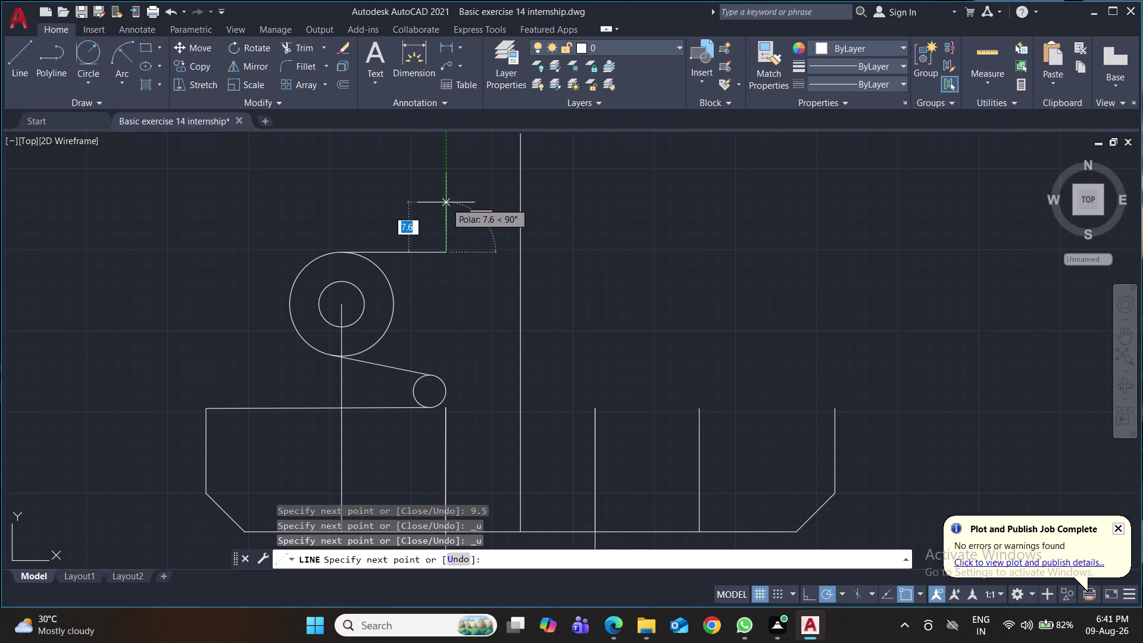
Draw line segments 15 up, 9.8 right and 17.5 down from the upper step.
text(15)
key(Return)
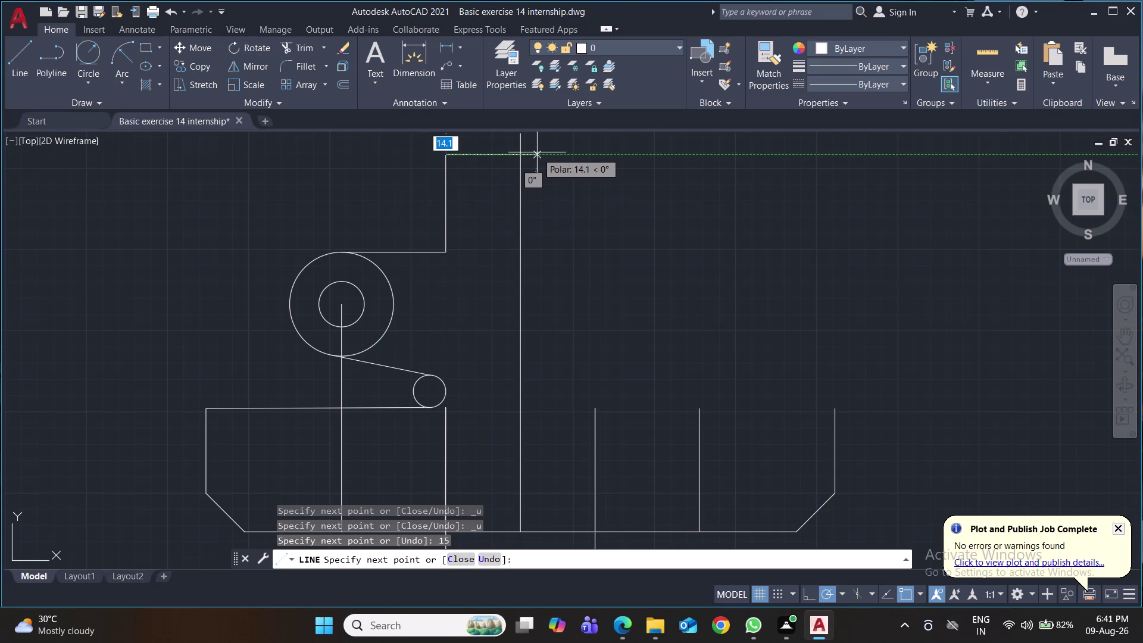
text(9.)
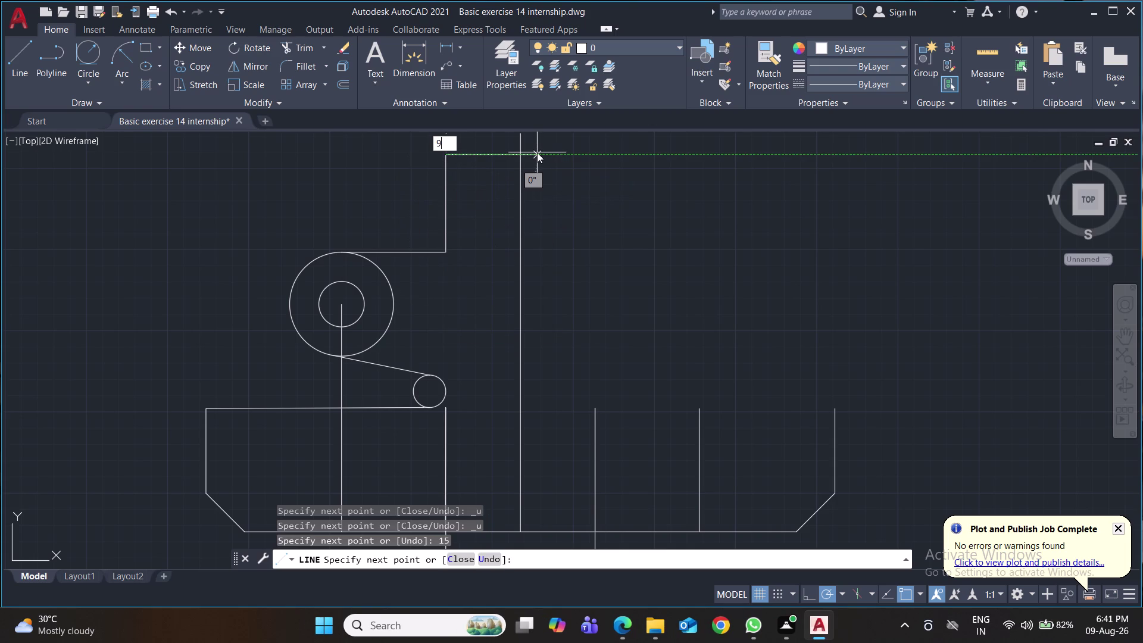
text(8)
key(Return)
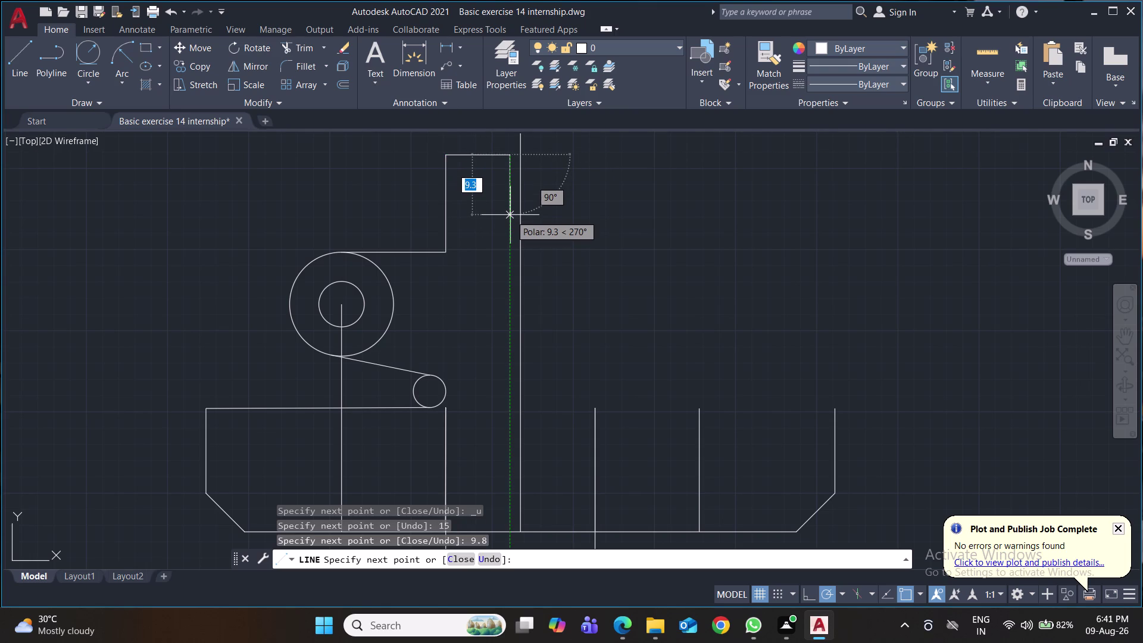
text(17.5)
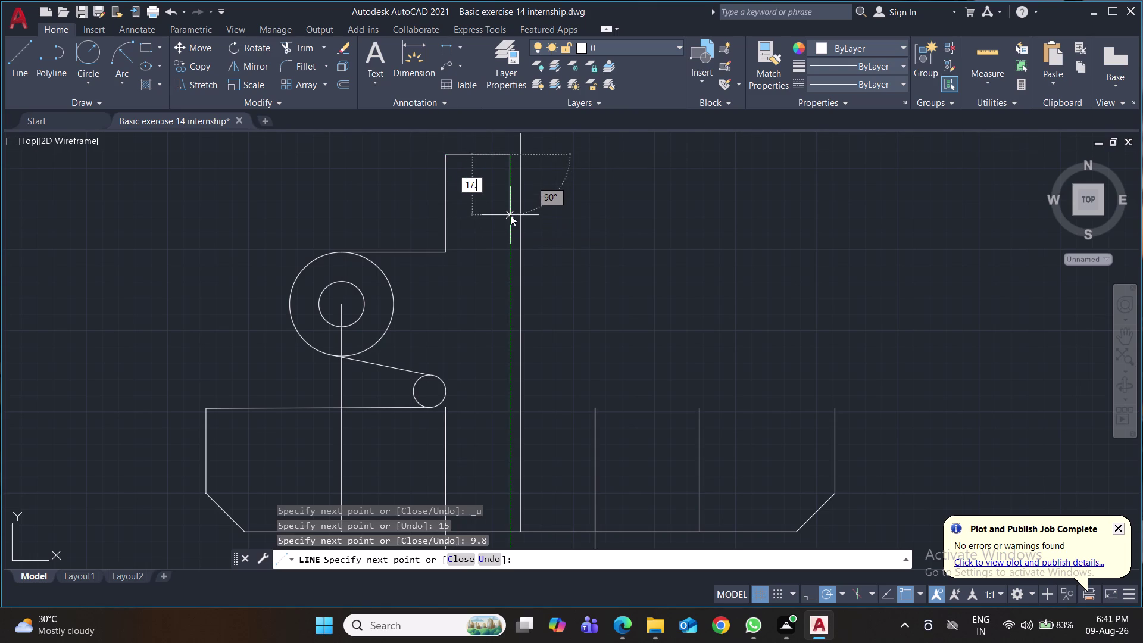
key(Return)
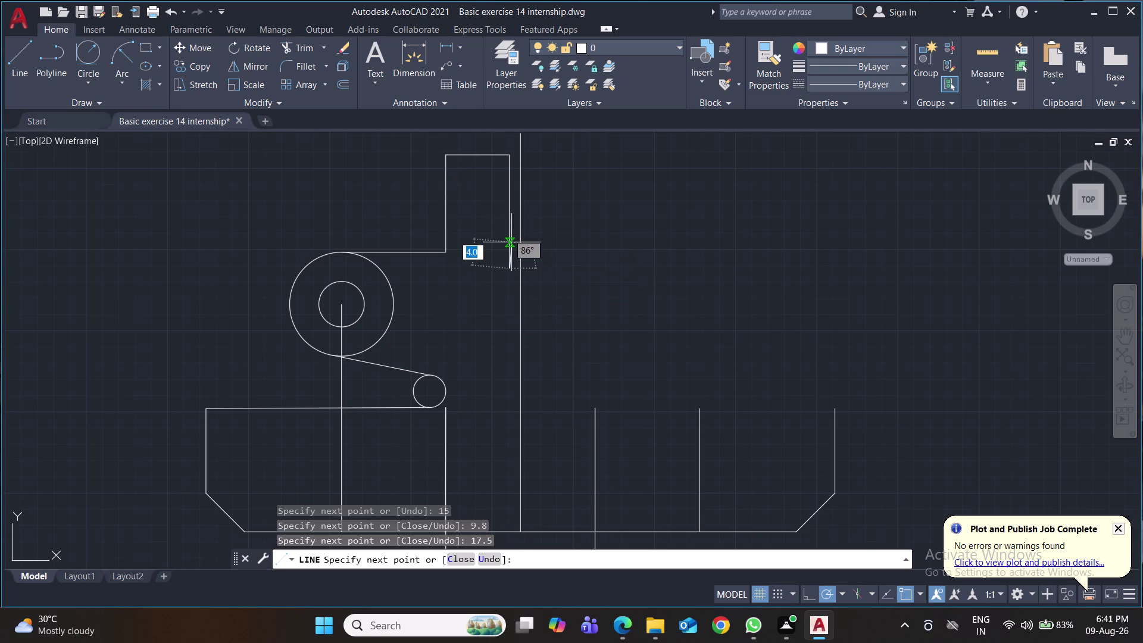
Undo the 9.8 and 17.5 segments, keeping the 15-unit riser, and save.
key(ctrl+z)
key(ctrl+z)
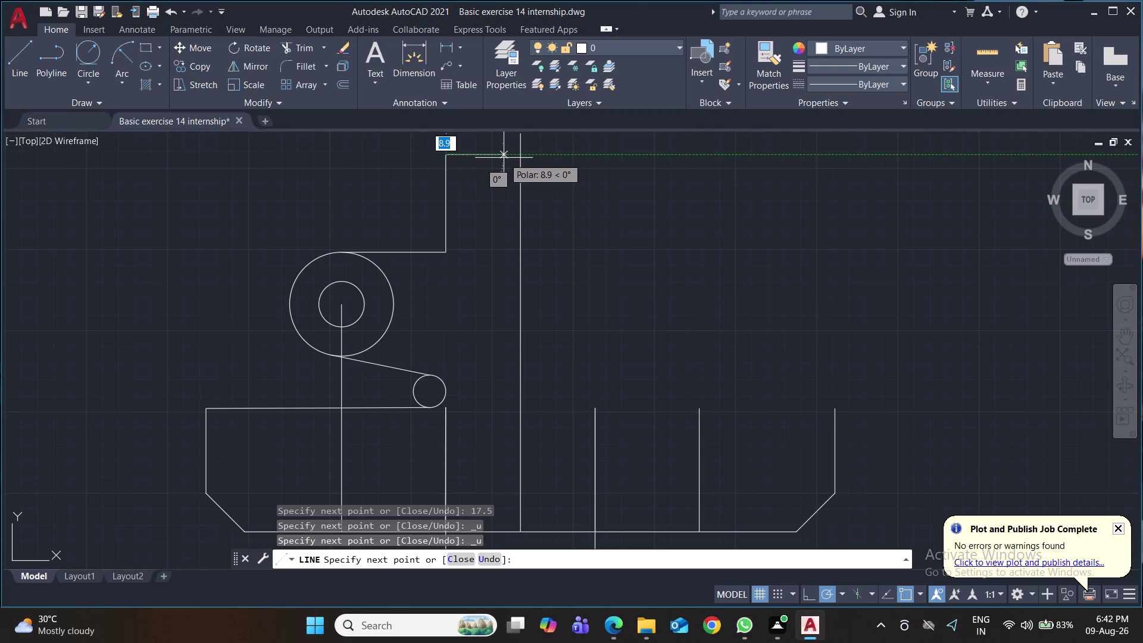
key(ctrl+s)
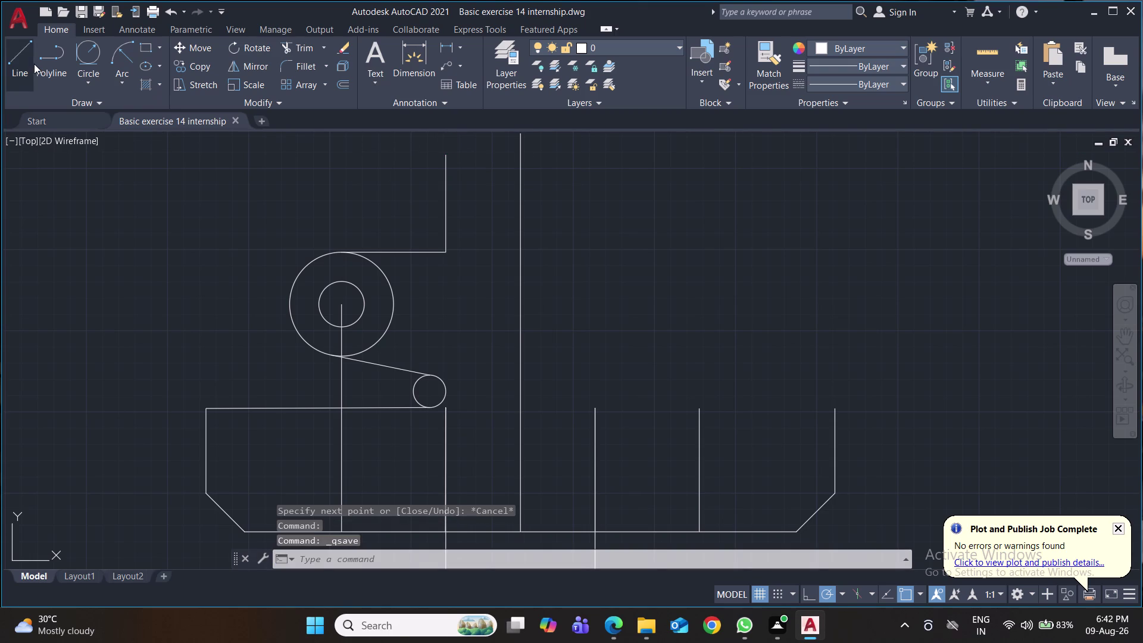
Start a line 18 up from the large circle's centre, then undo it.
click(19, 66)
middle_drag(331, 298, 336, 348)
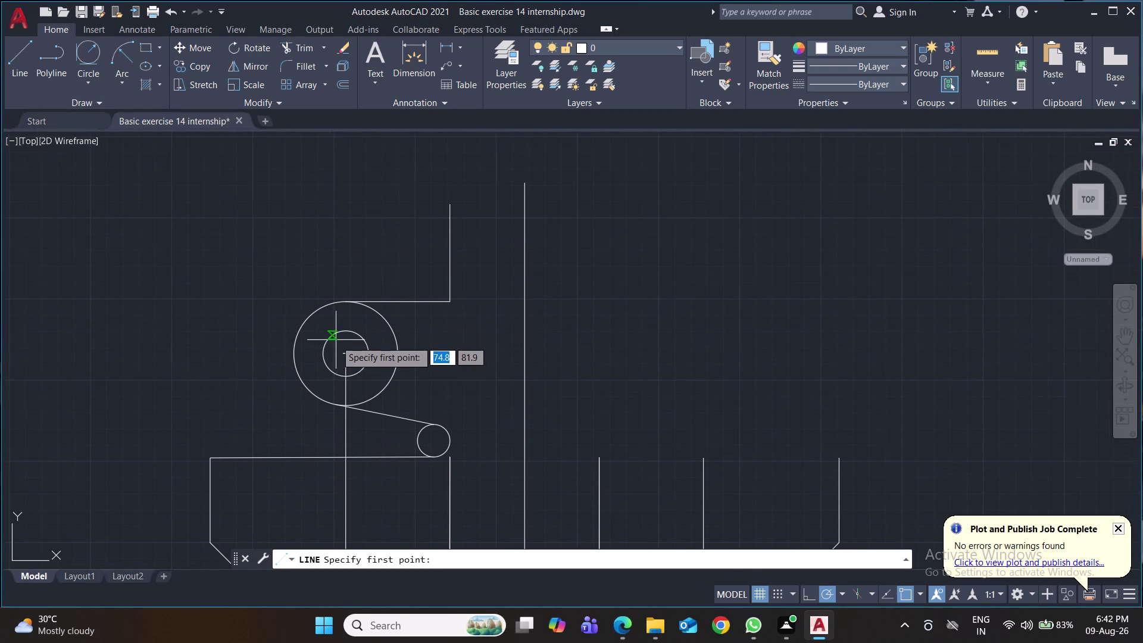
click(347, 353)
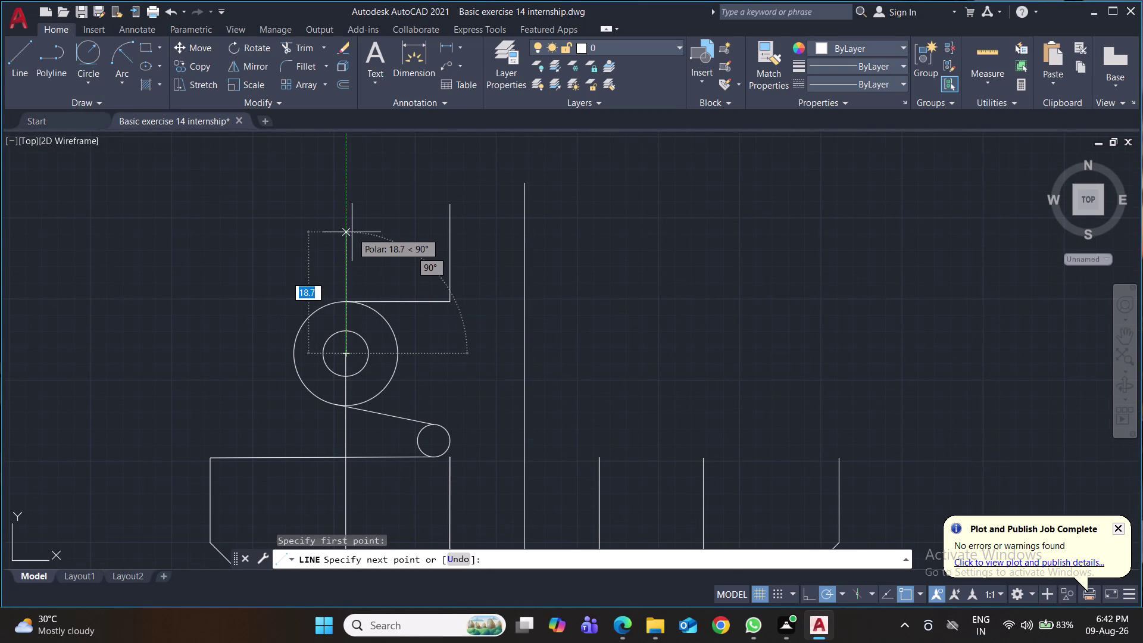
text(18)
key(Return)
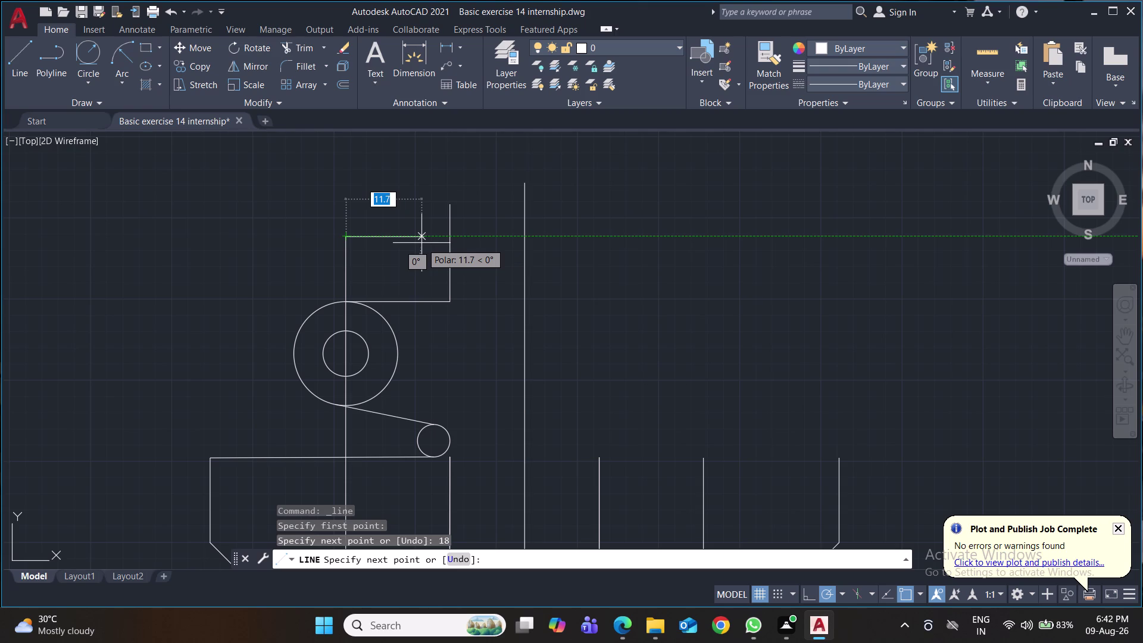
key(ctrl+z)
key(ctrl+z)
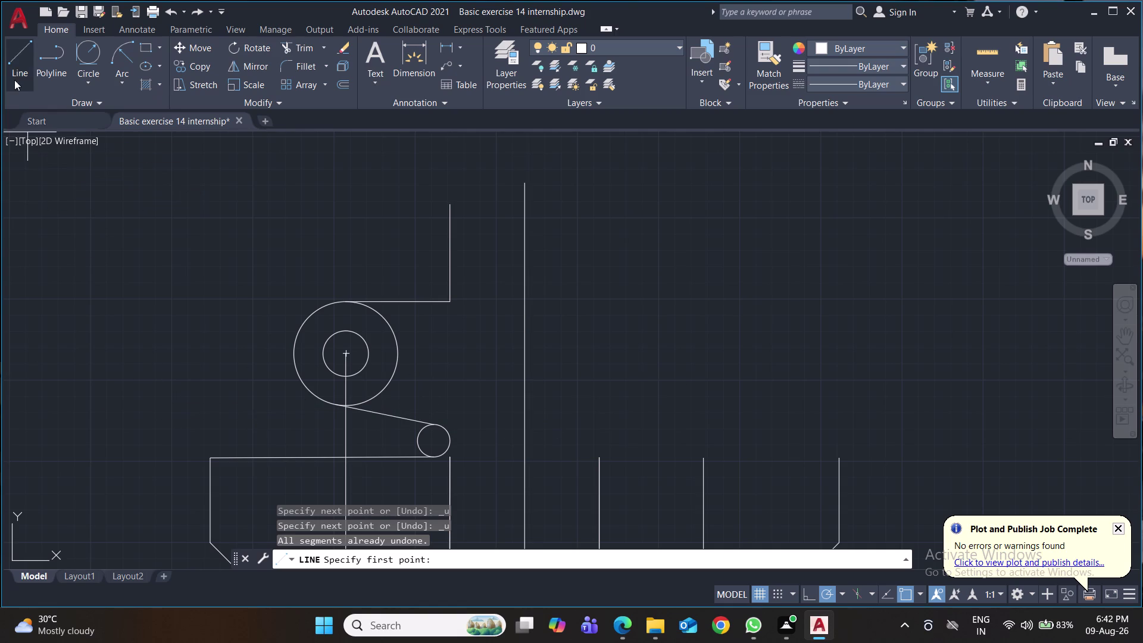
Redraw the line 18 up from the circle centre and across to the vertical centreline.
click(16, 62)
click(349, 350)
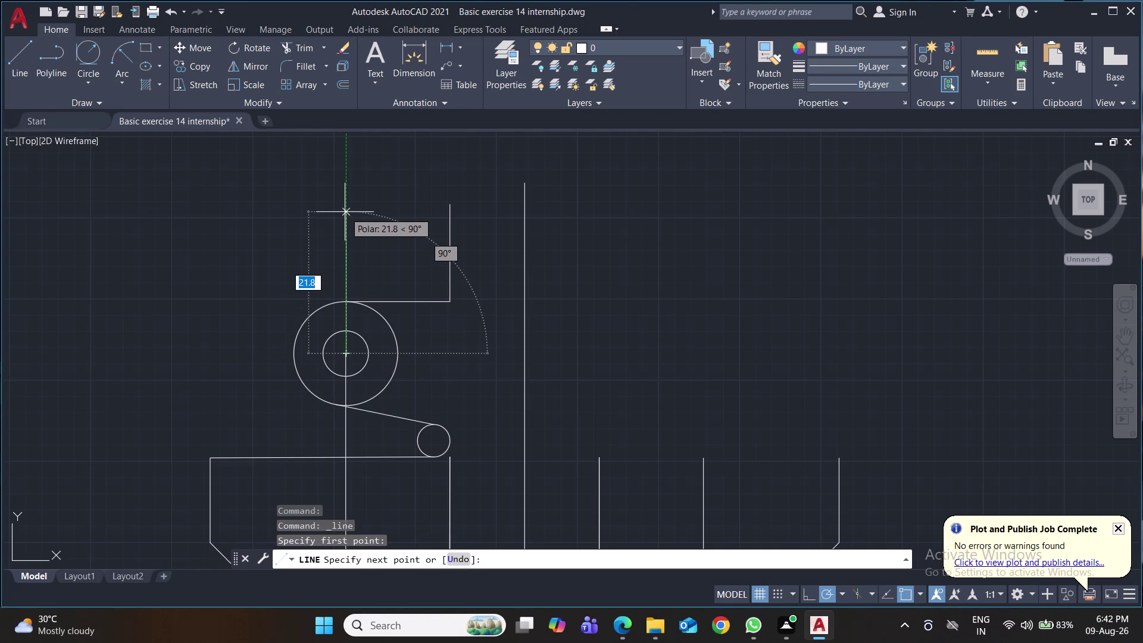
text(18)
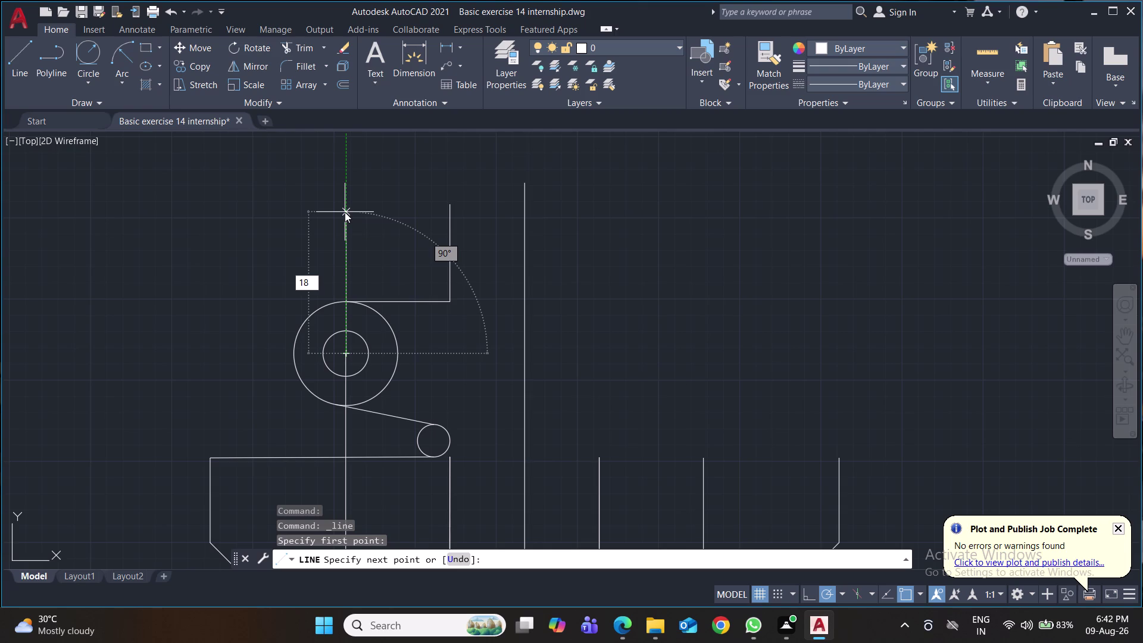
key(Return)
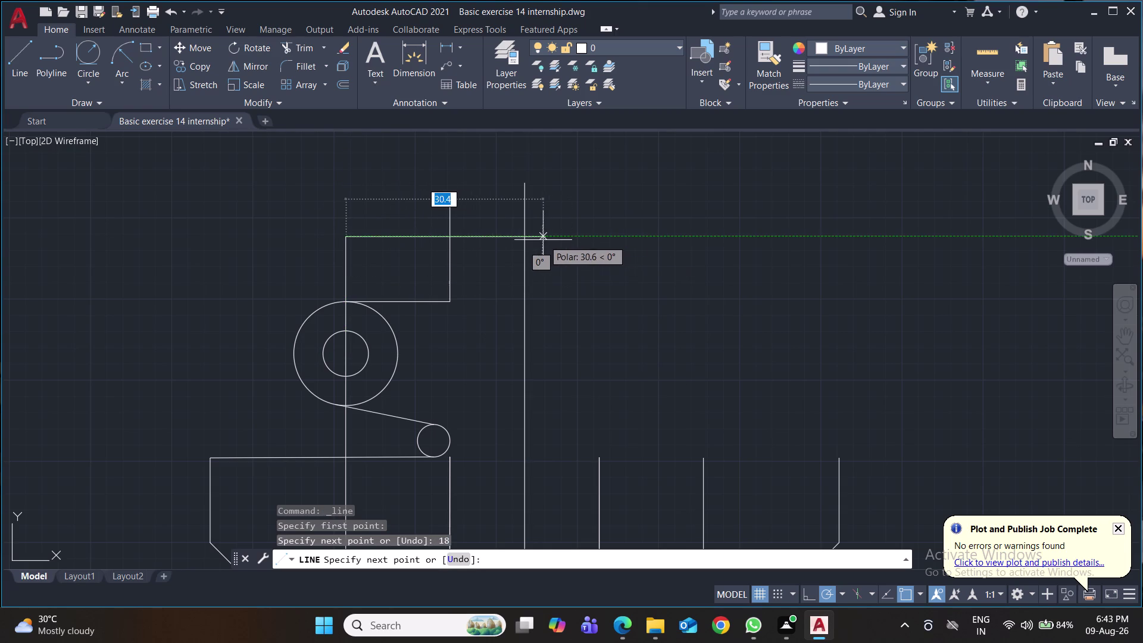
click(524, 238)
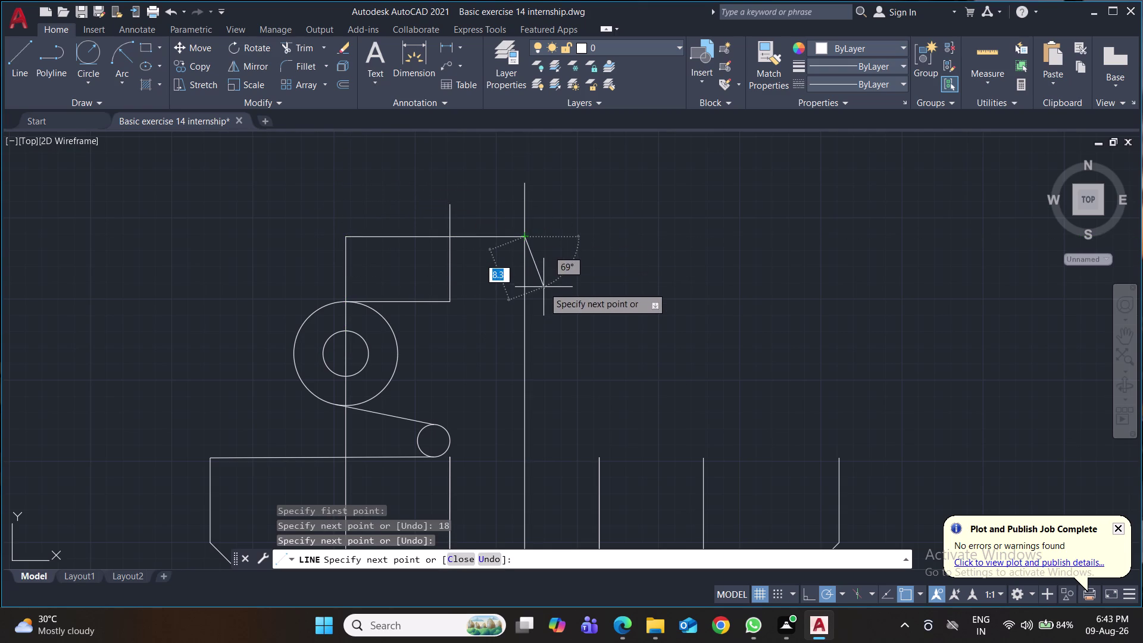
key(Return)
Trim the centreline and vertical line ends above the top edge, plus the inner vertical piece.
text(t)
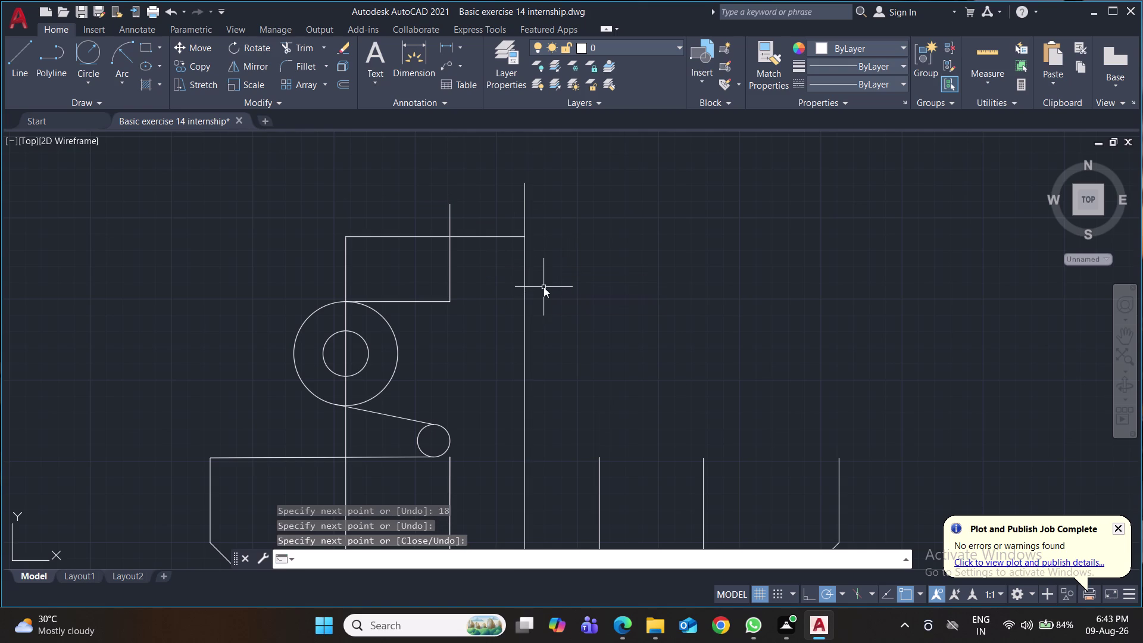
text(r)
key(Return)
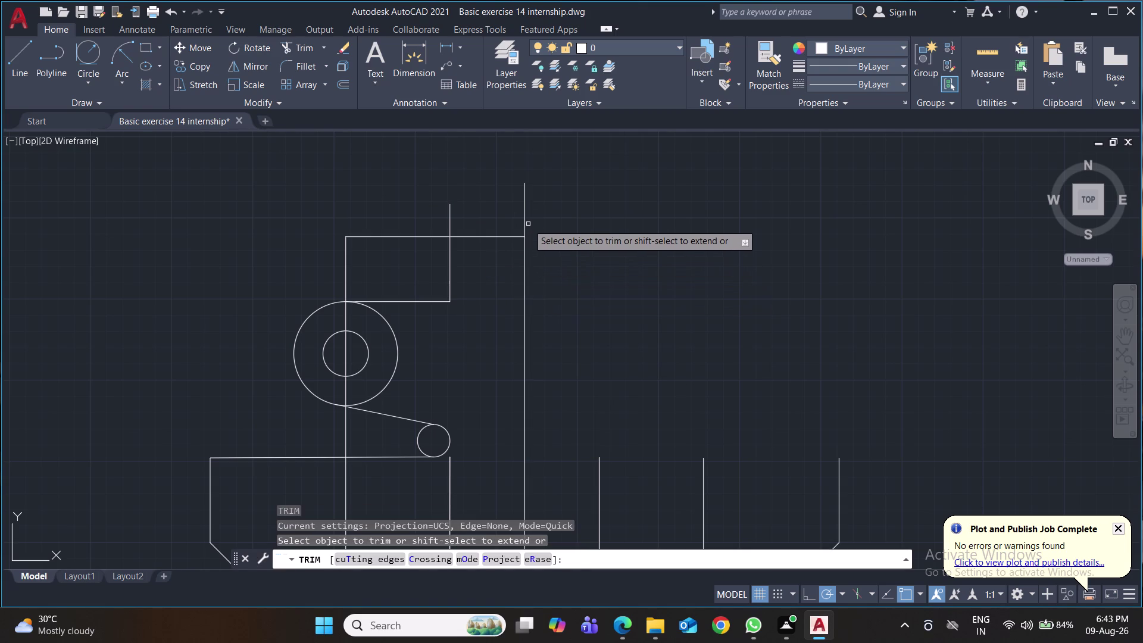
click(525, 218)
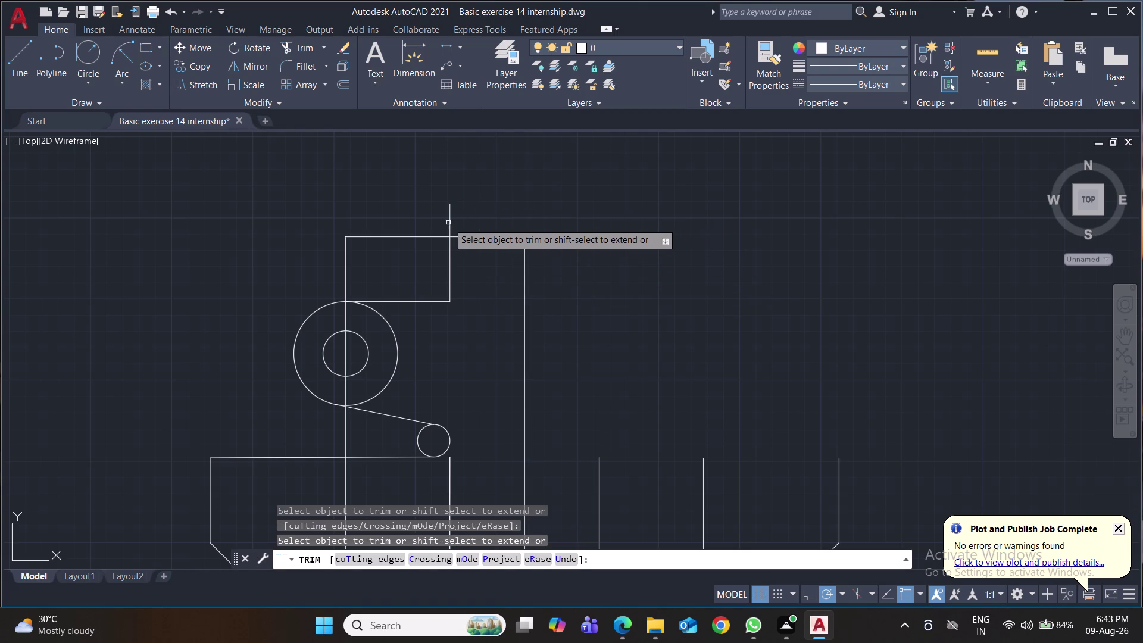
click(451, 220)
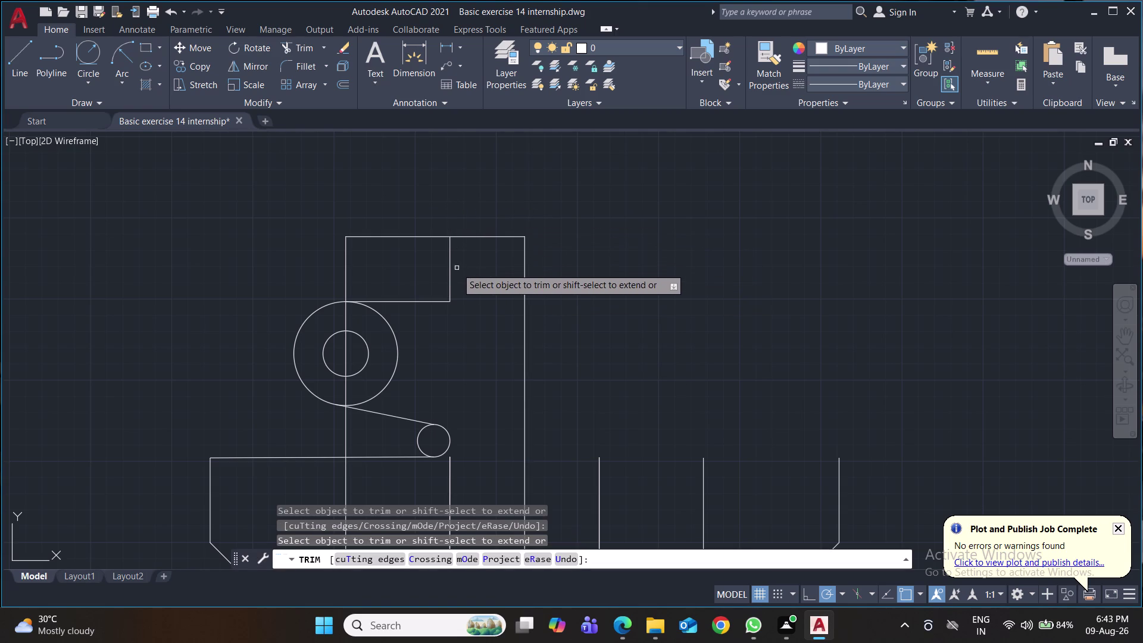
click(449, 271)
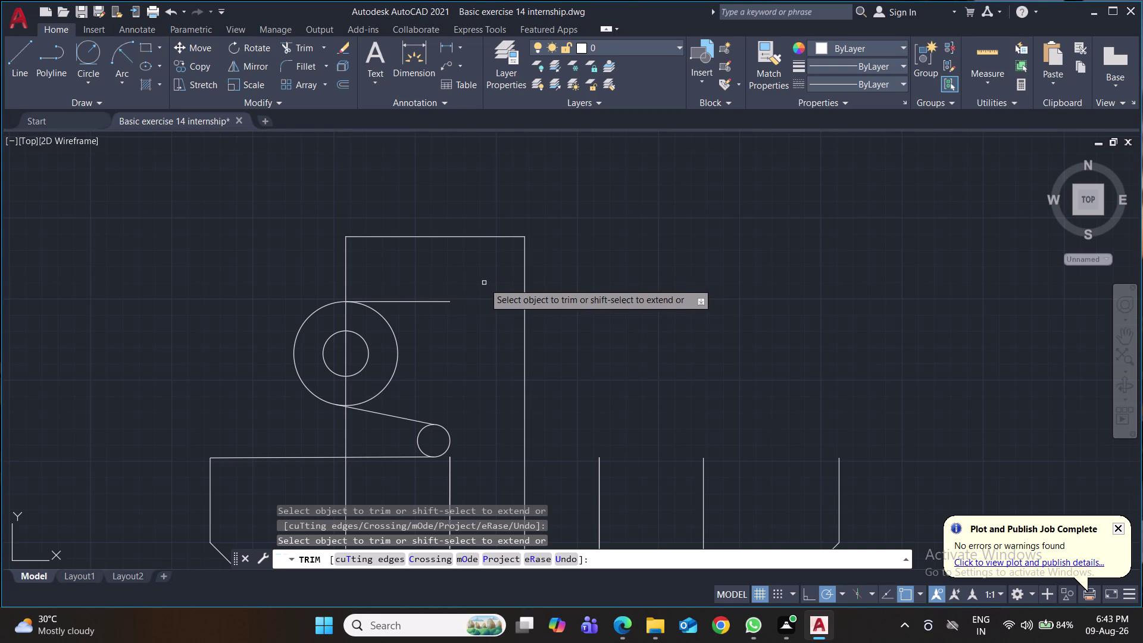
Save the trimmed drawing.
key(ctrl+s)
key(ctrl+s)
key(ctrl+s)
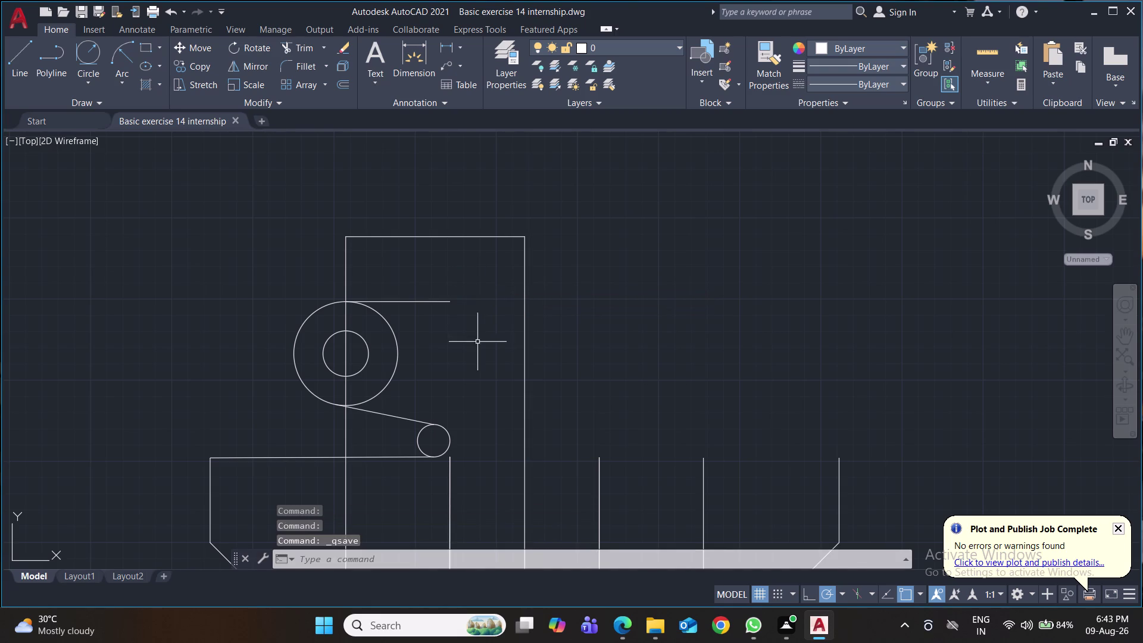
click(17, 63)
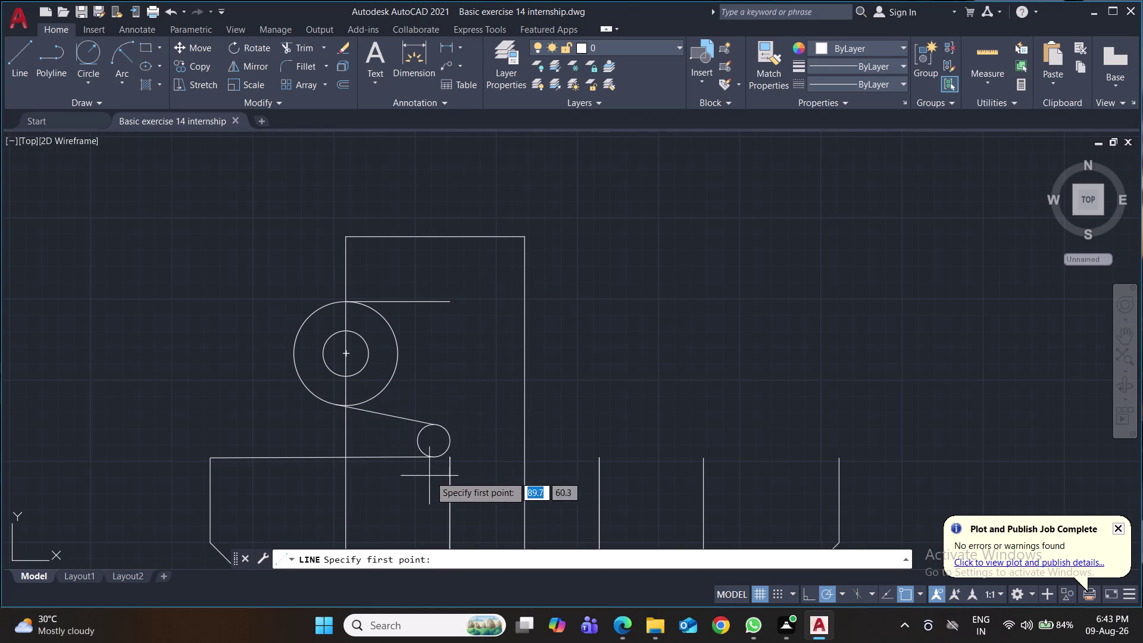
Draw a line from the small circle up to the step, 7.8 higher, then slanting to the top edge.
click(452, 462)
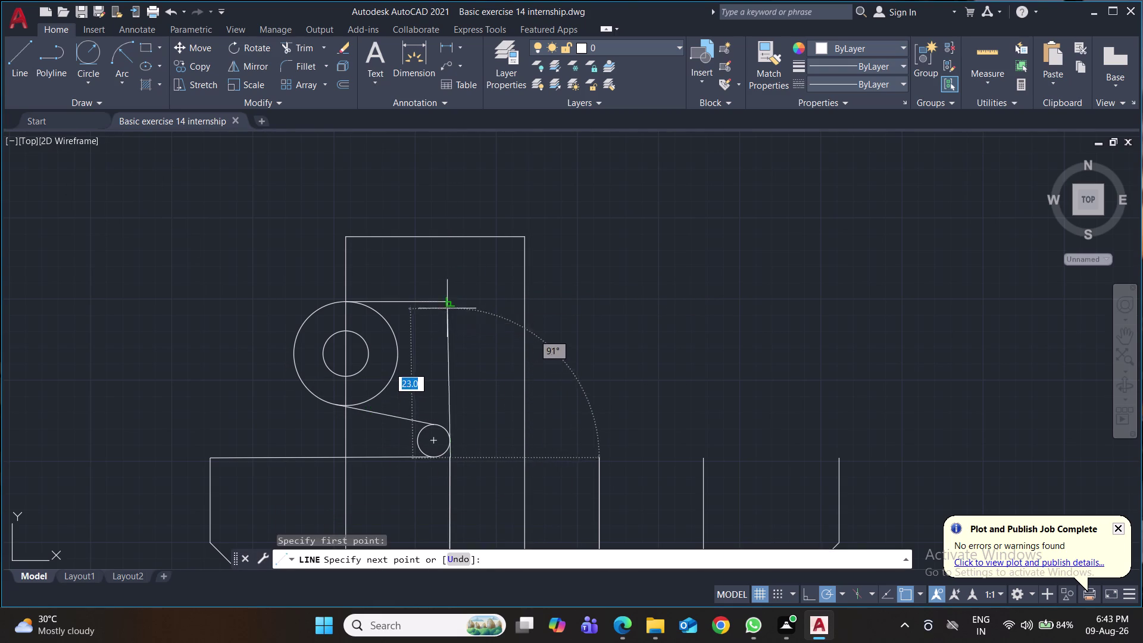
click(448, 301)
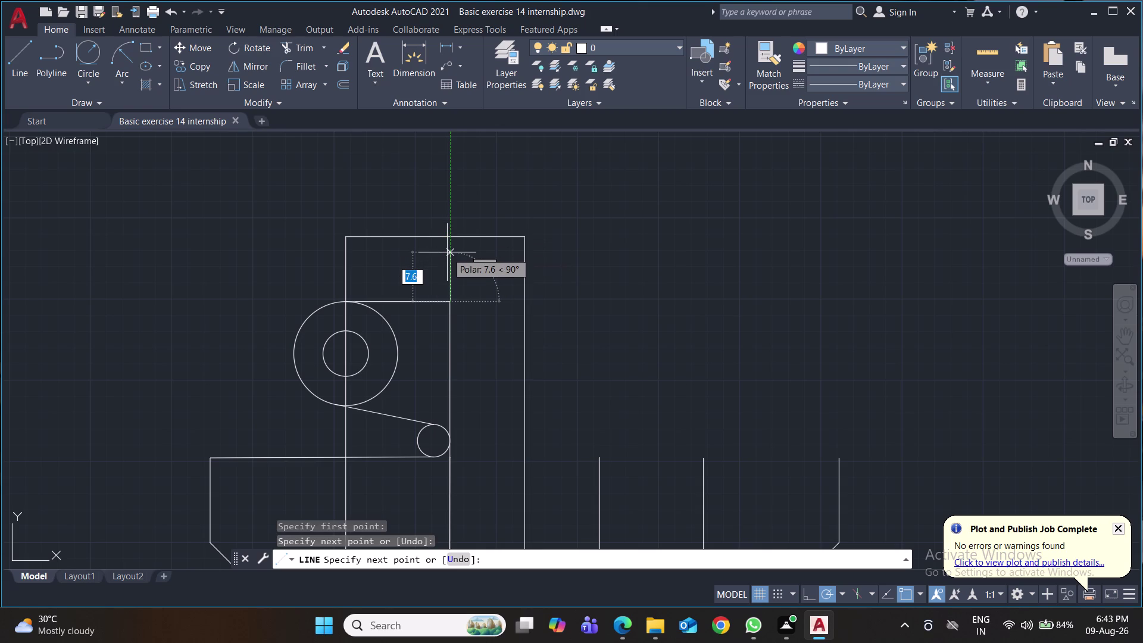
key(8)
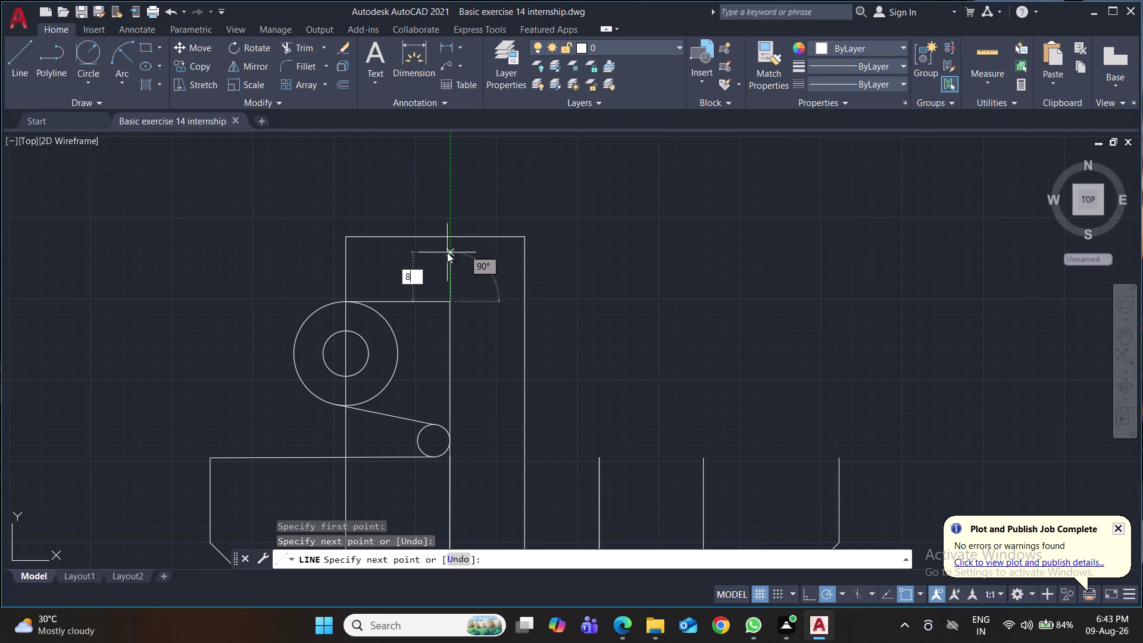
key(Return)
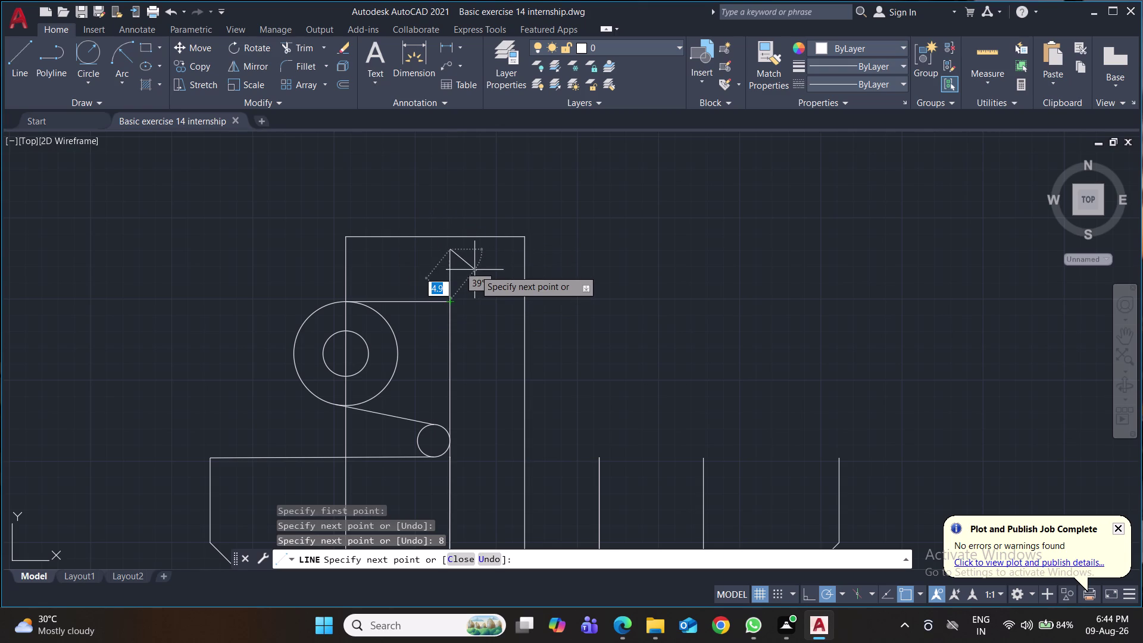
key(ctrl+z)
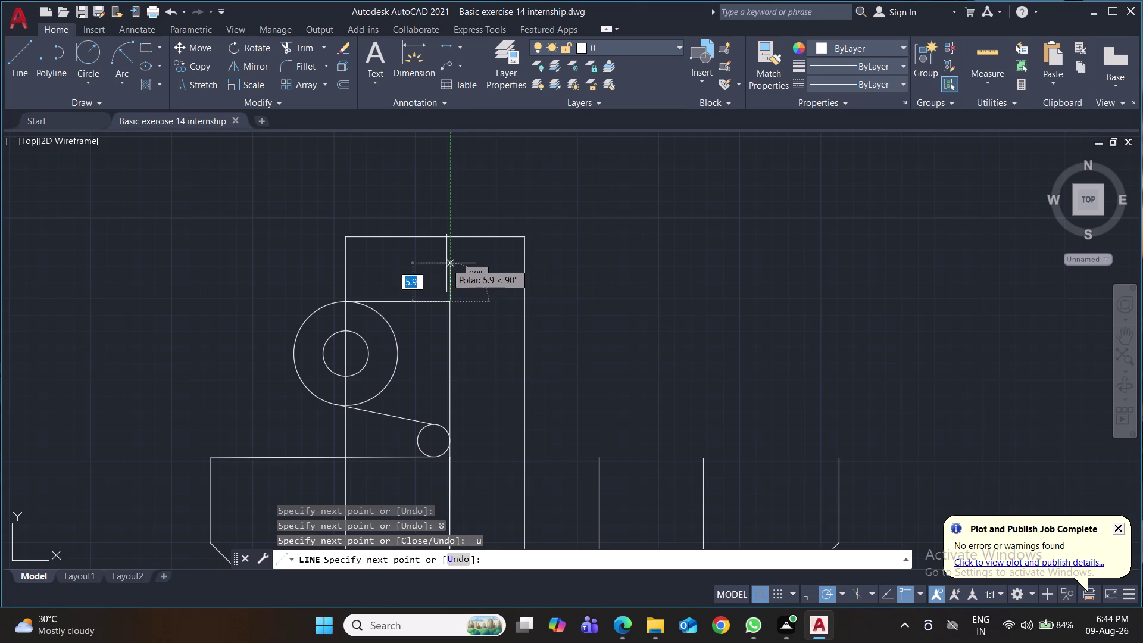
text(7.)
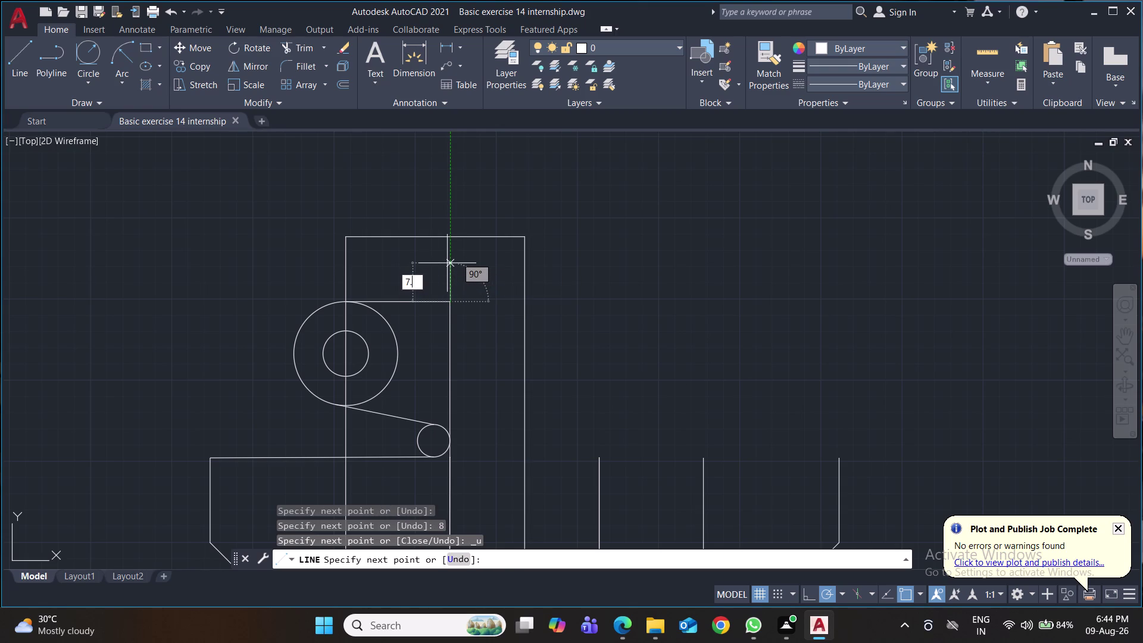
text(8)
key(Return)
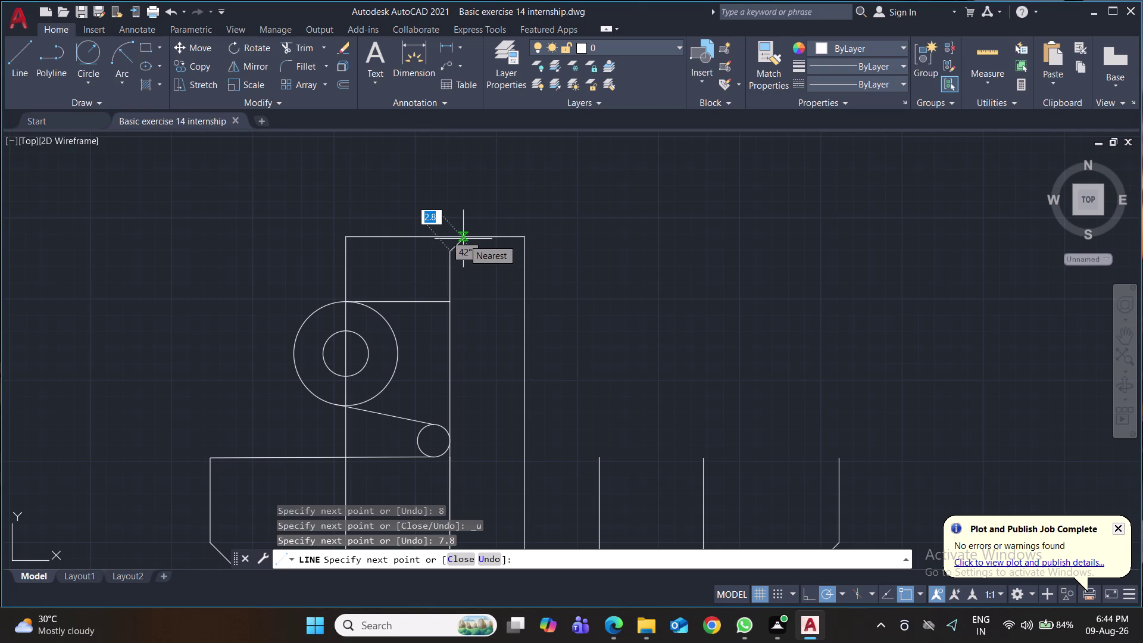
click(463, 239)
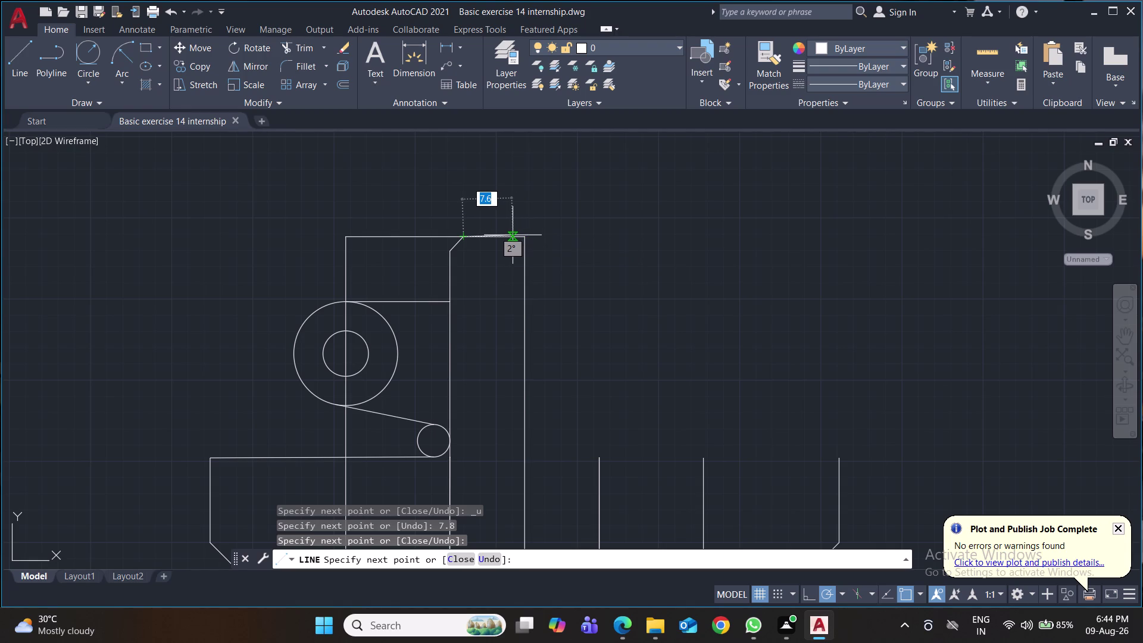
Draw 7.5 right and 17.5 down slot segments, then undo them.
text(7.5)
key(Return)
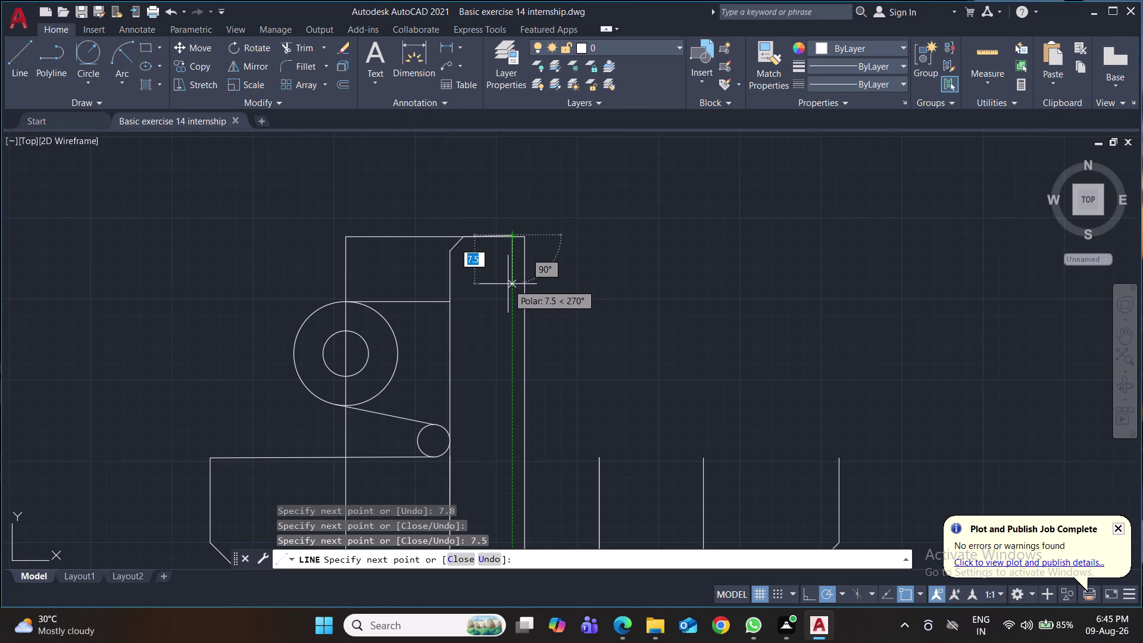
text(17.5)
key(Return)
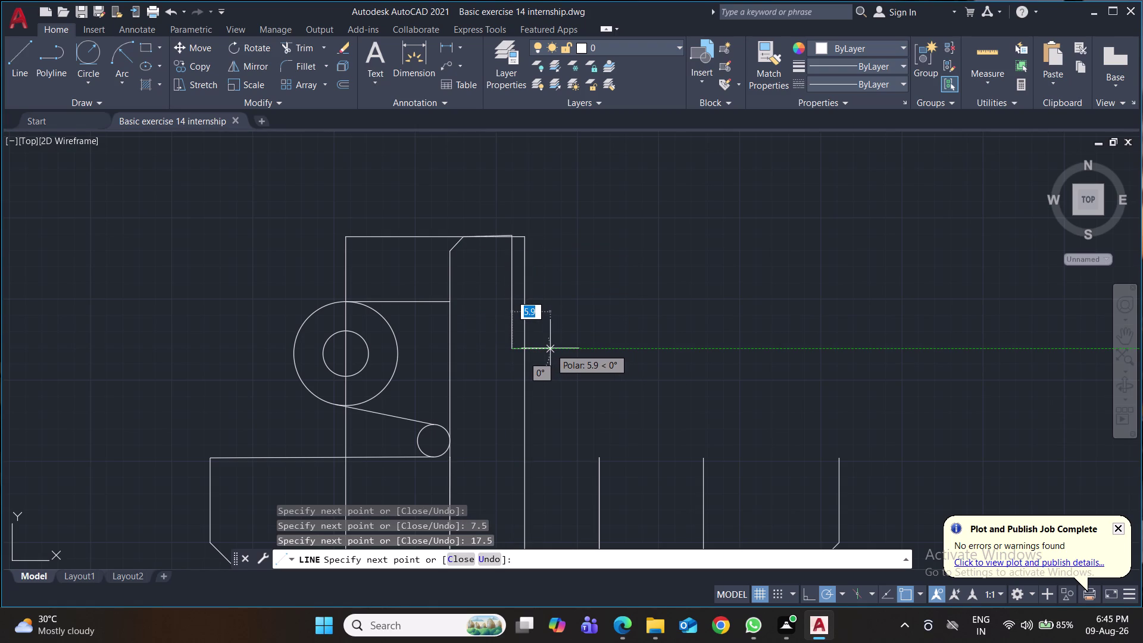
key(ctrl+z)
key(ctrl+z)
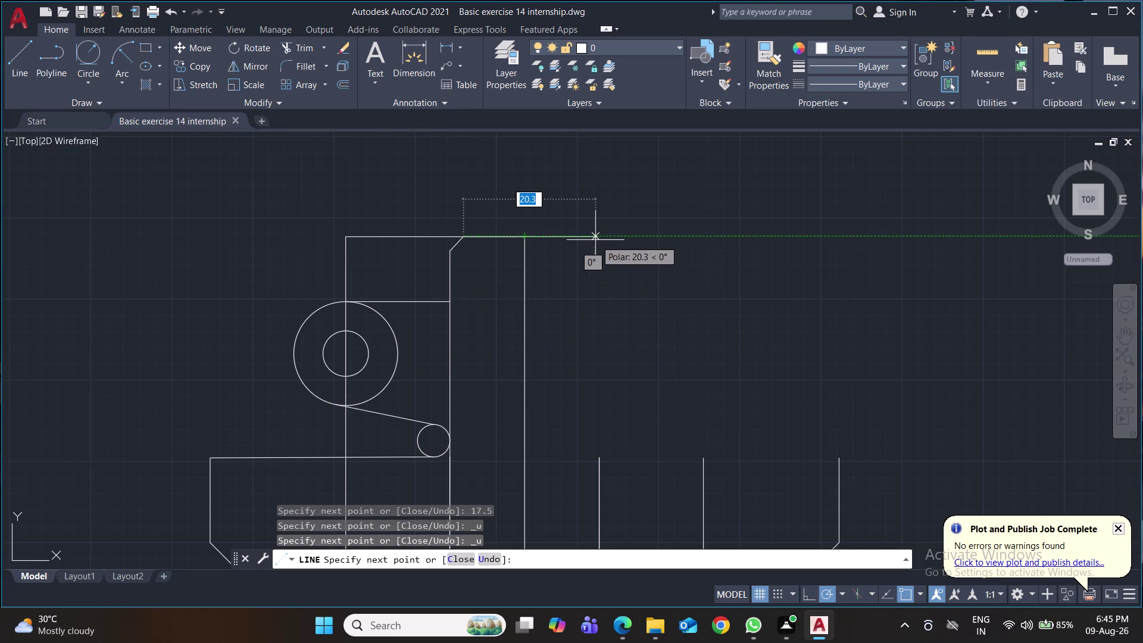
Redraw the slot: 7.5 right, 17.5 down, ending on the upright's right edge.
text(7.5)
key(Return)
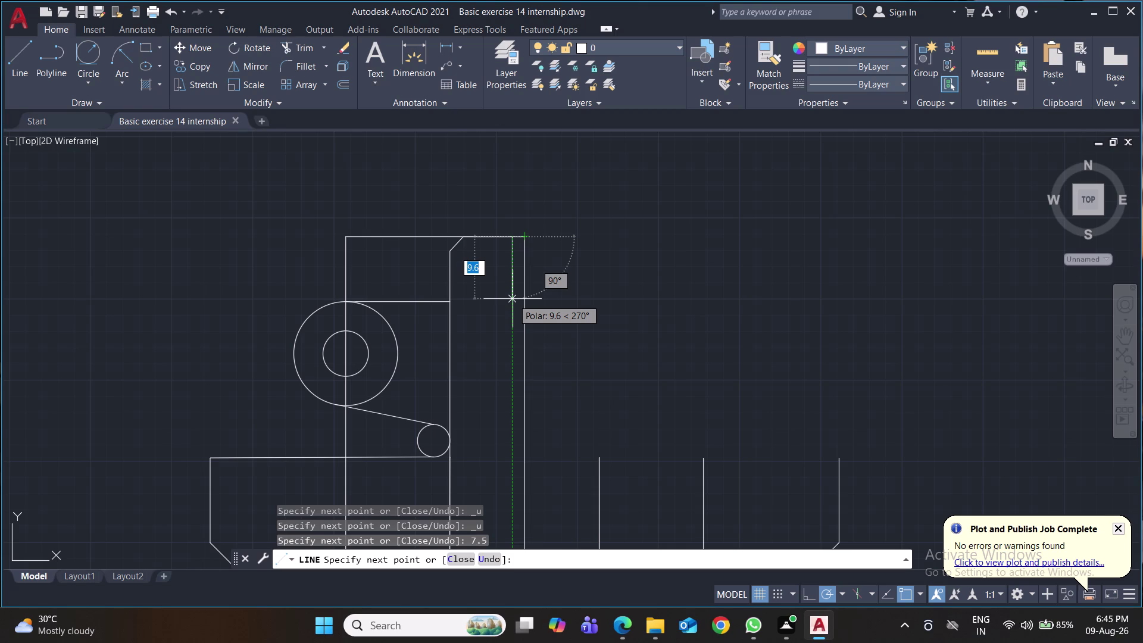
text(17)
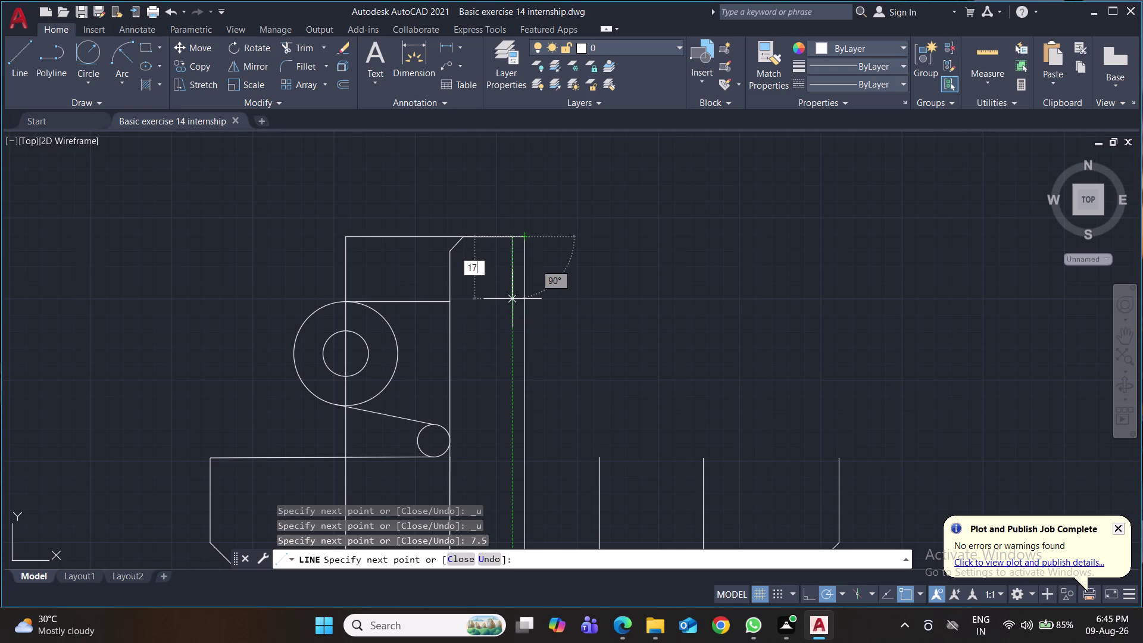
text(.)
key(5)
key(Return)
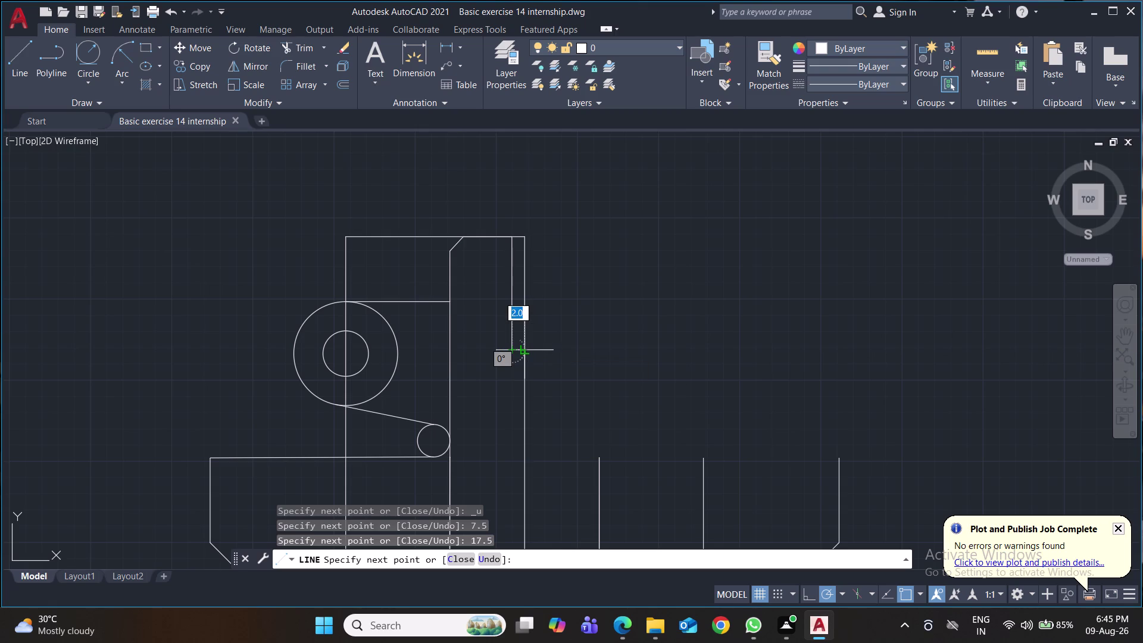
click(528, 352)
key(Return)
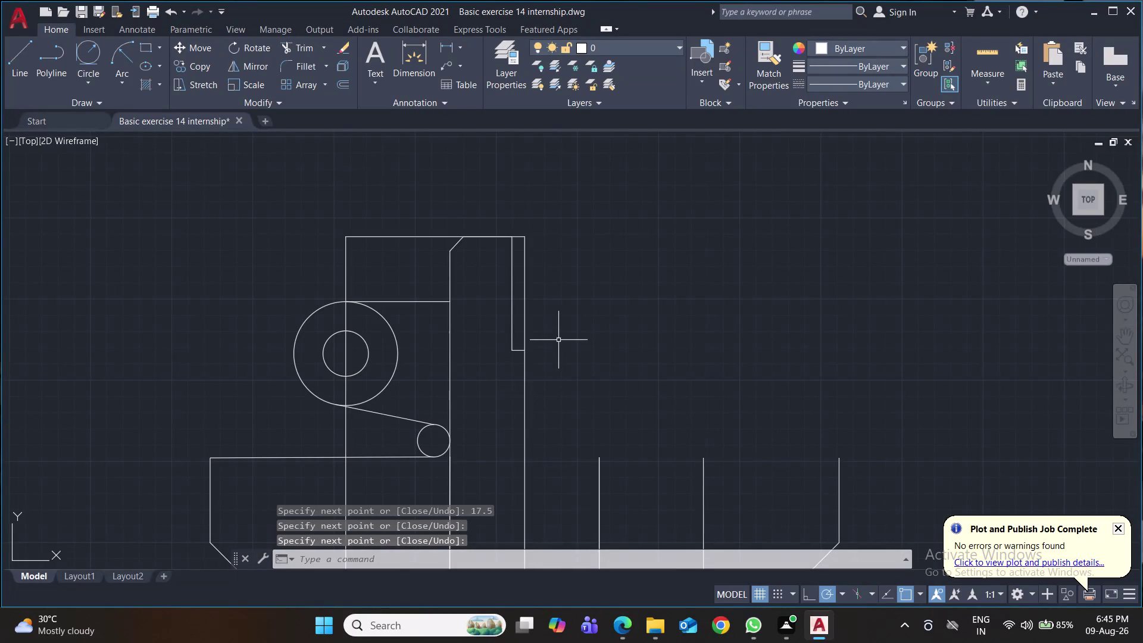
click(86, 86)
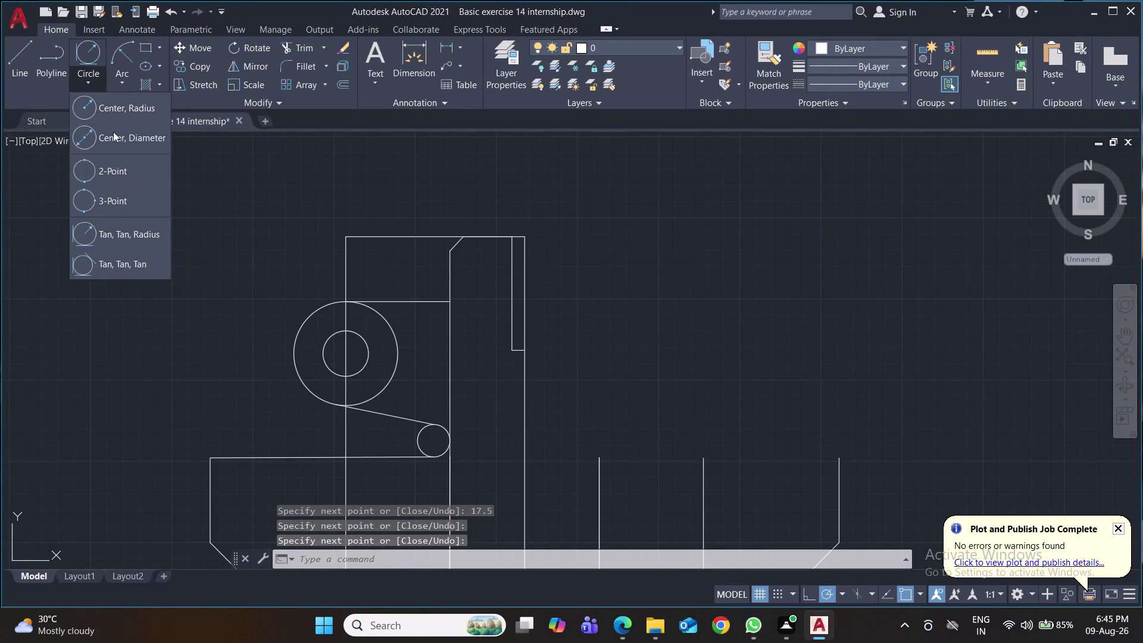
click(117, 110)
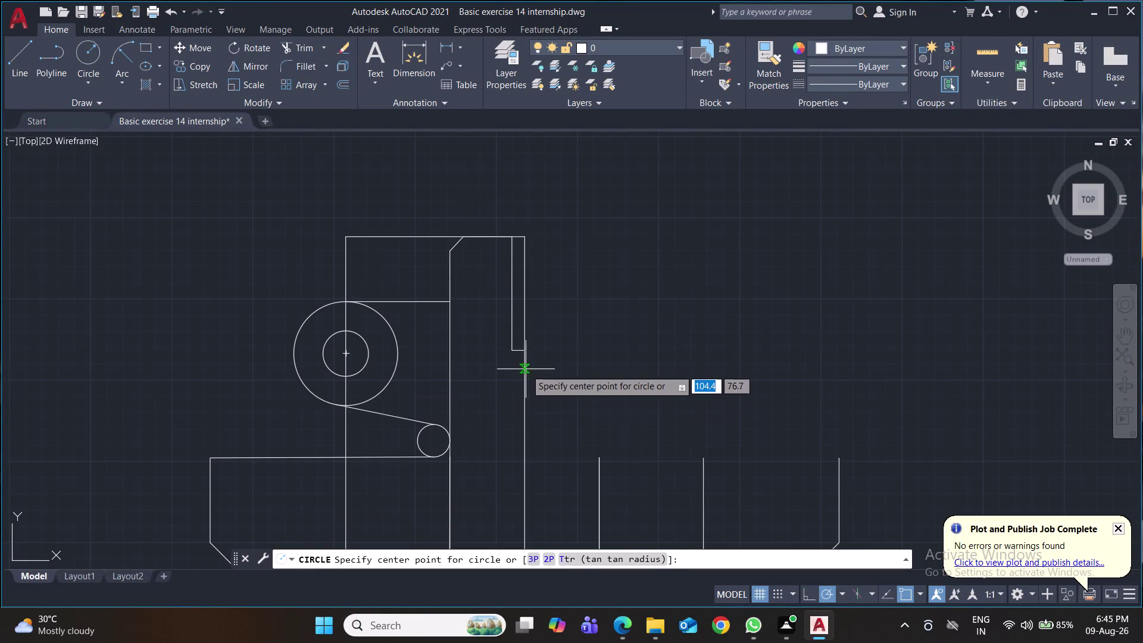
click(525, 353)
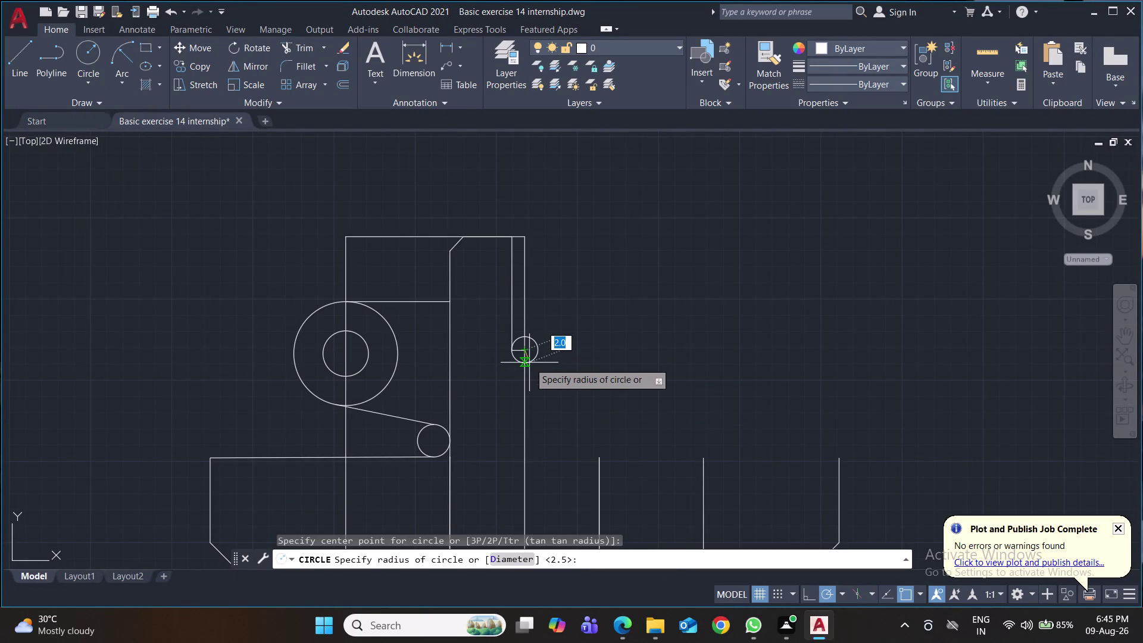
text(2.5)
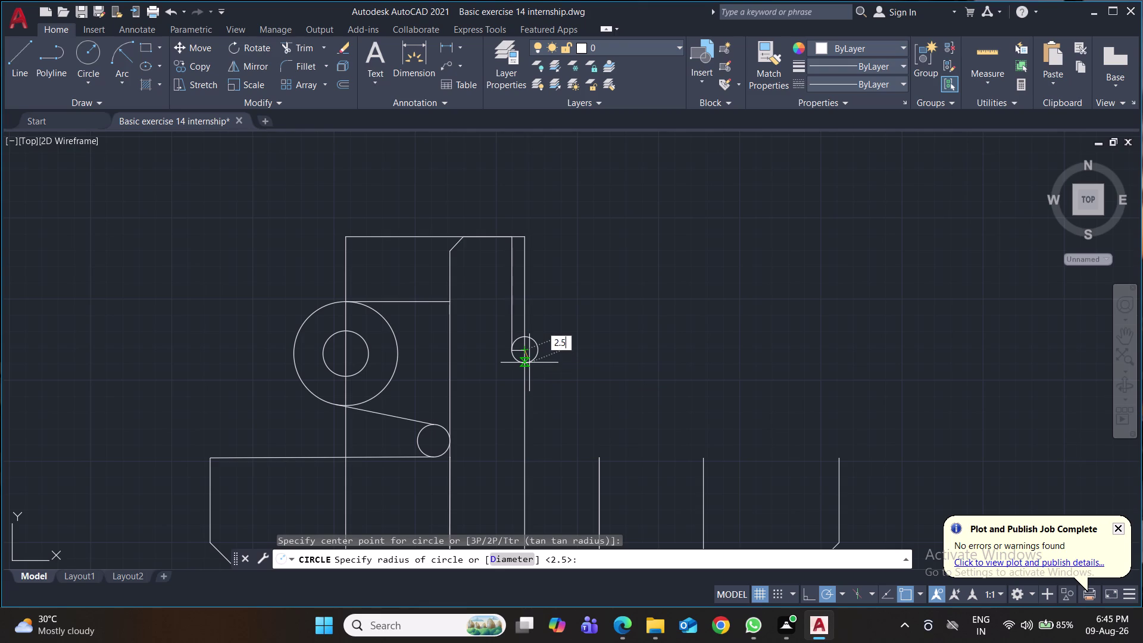
key(Return)
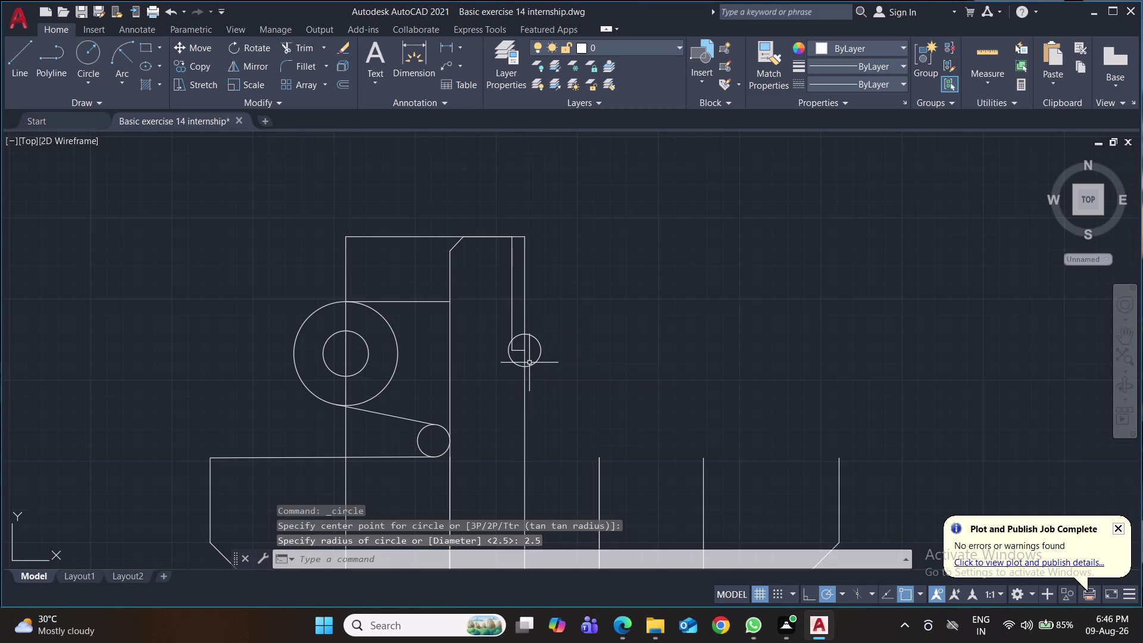
click(539, 342)
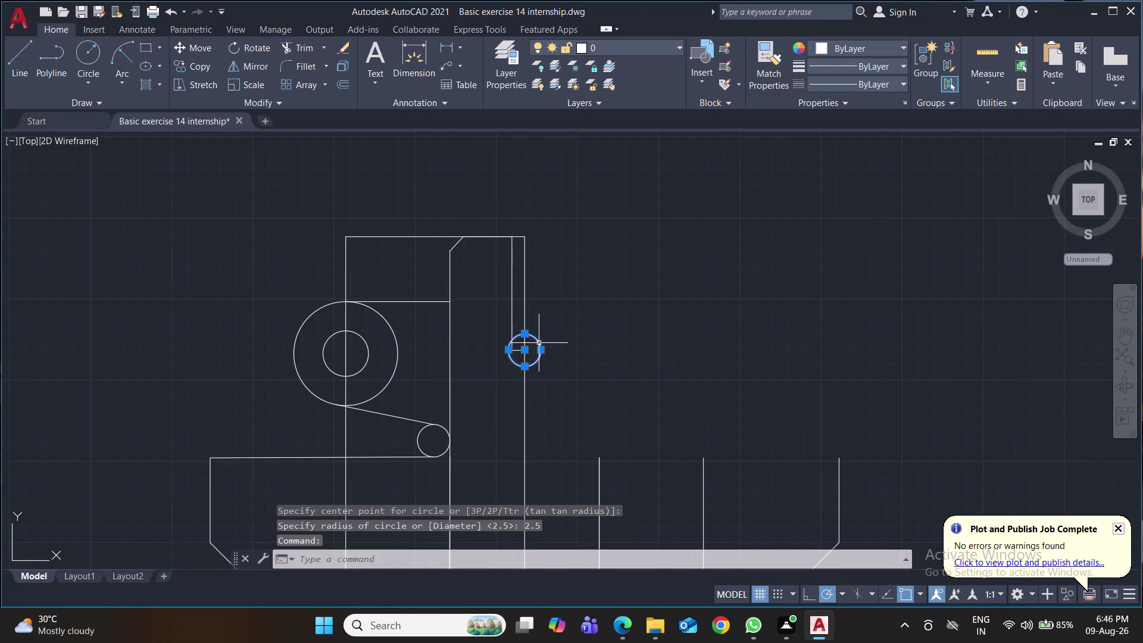
key(Delete)
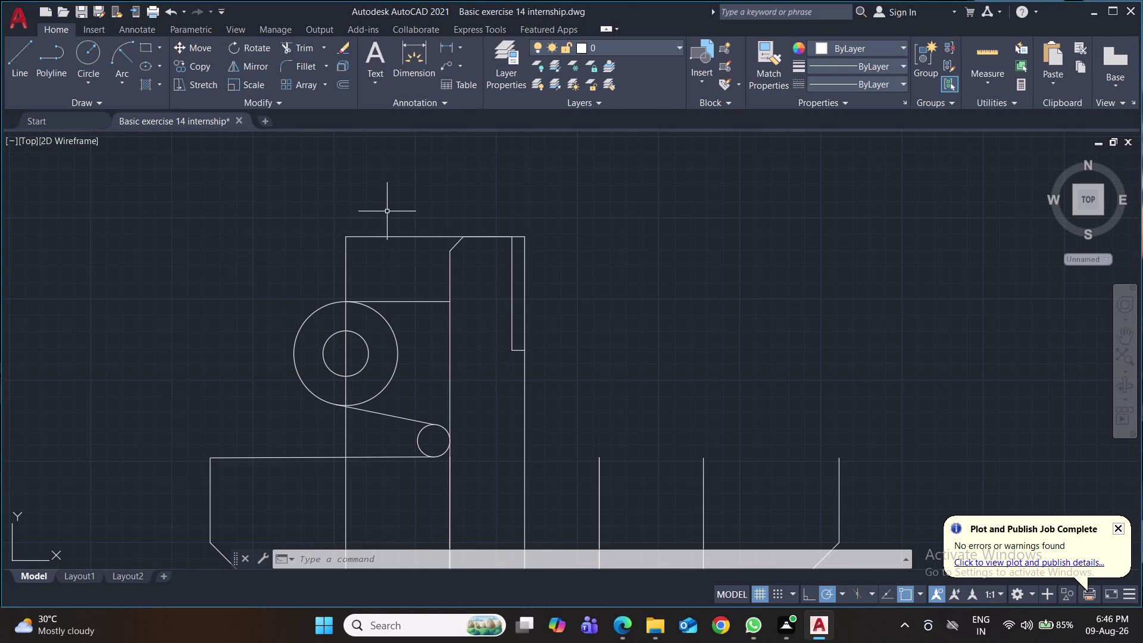
click(389, 235)
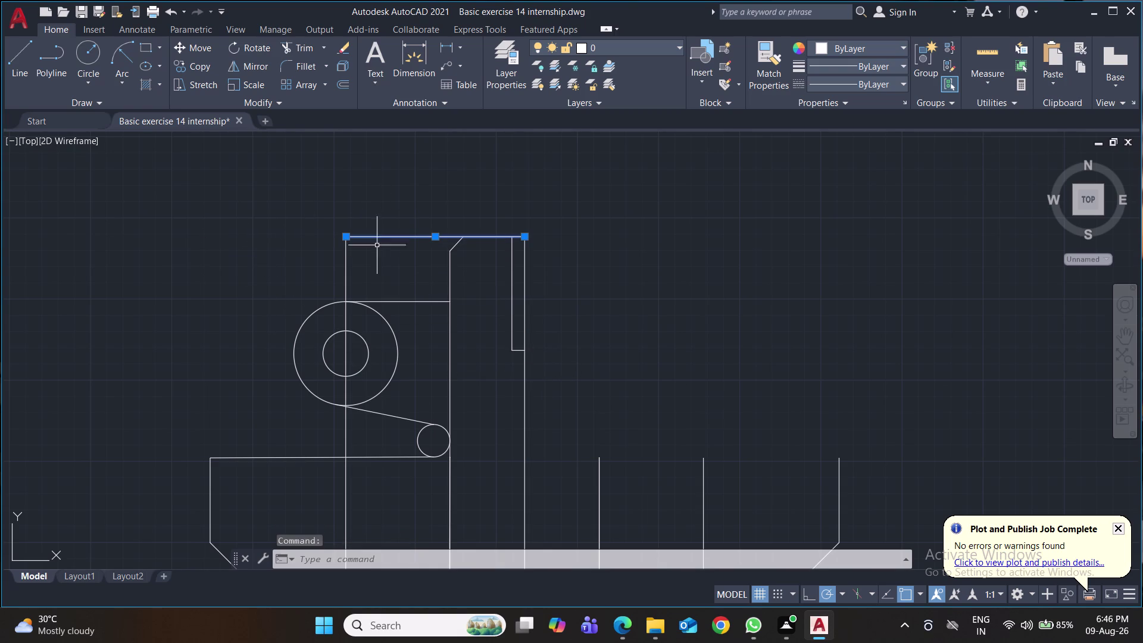
Erase the left vertical line and the lower vertical line pieces.
click(345, 269)
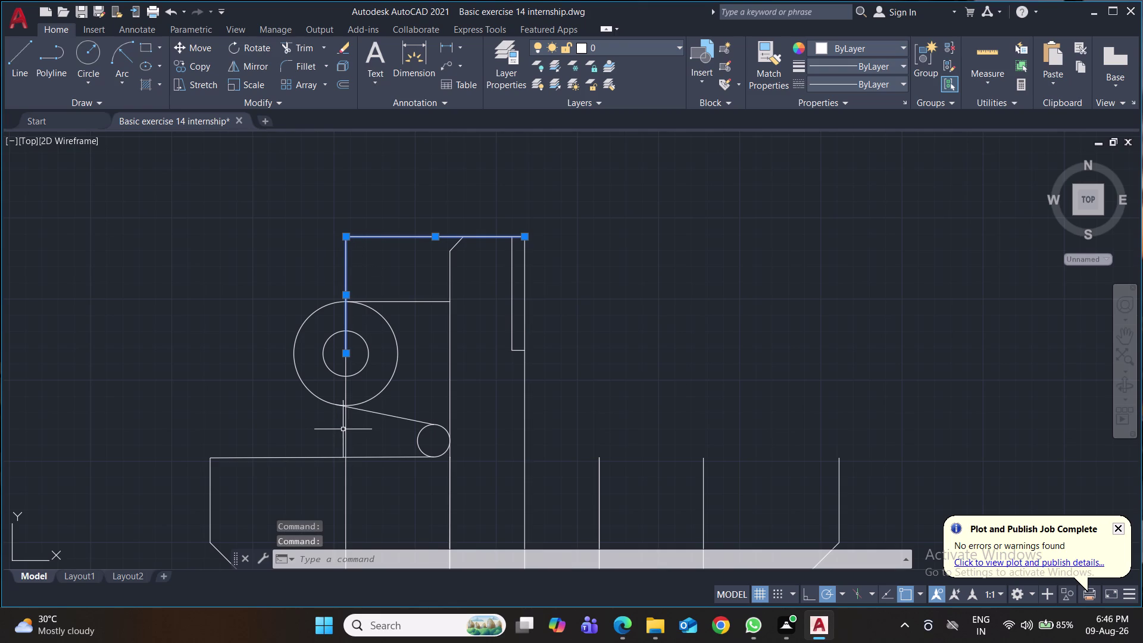
click(345, 429)
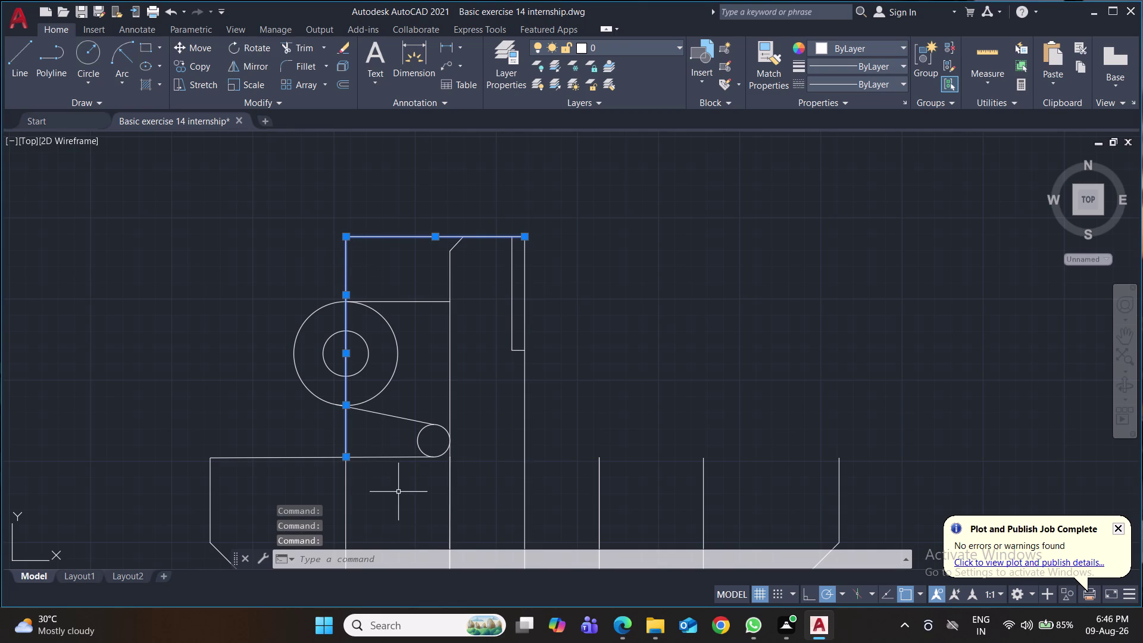
scroll(down, 3)
middle_drag(398, 492, 381, 392)
click(349, 404)
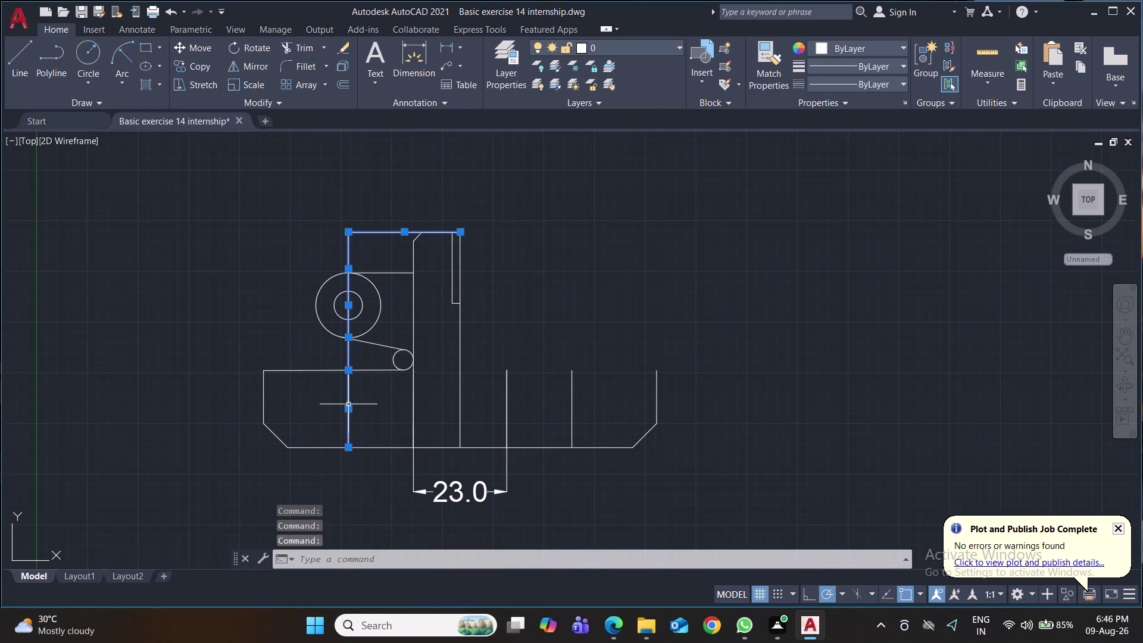
key(Delete)
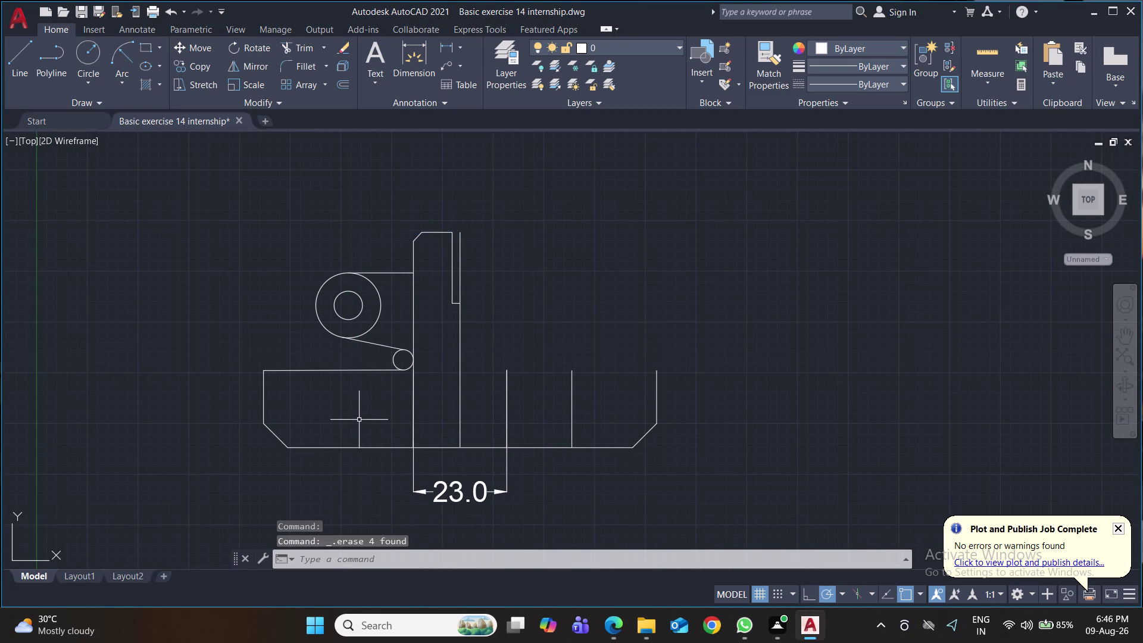
Erase the line piece beside the small circle and the short line beneath it.
scroll(up, 3)
middle_drag(439, 375, 279, 382)
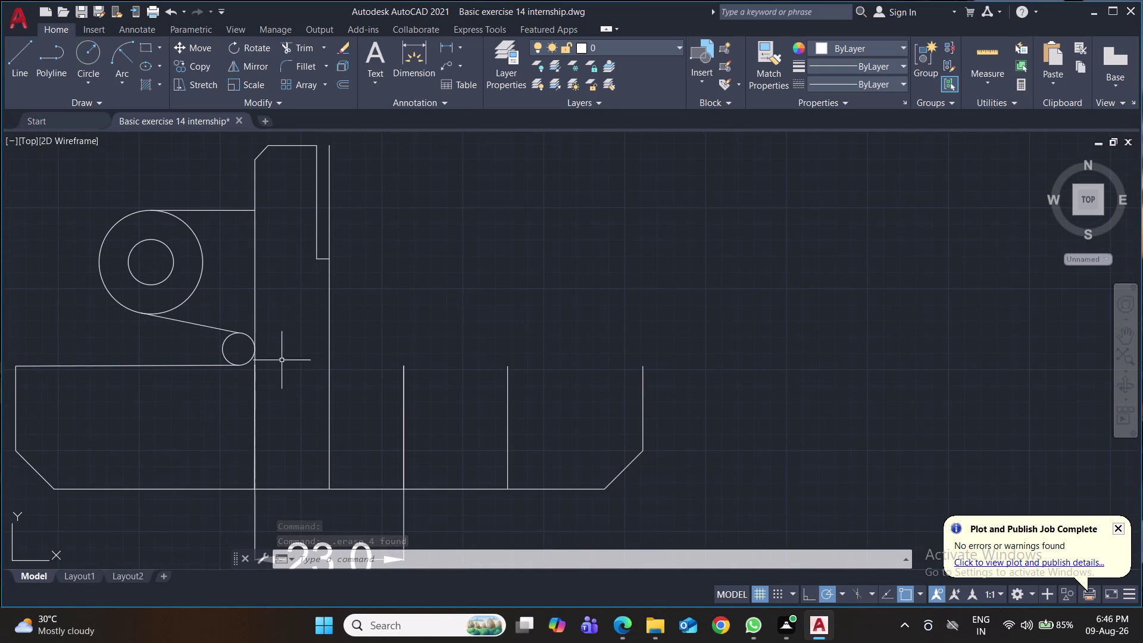
click(255, 303)
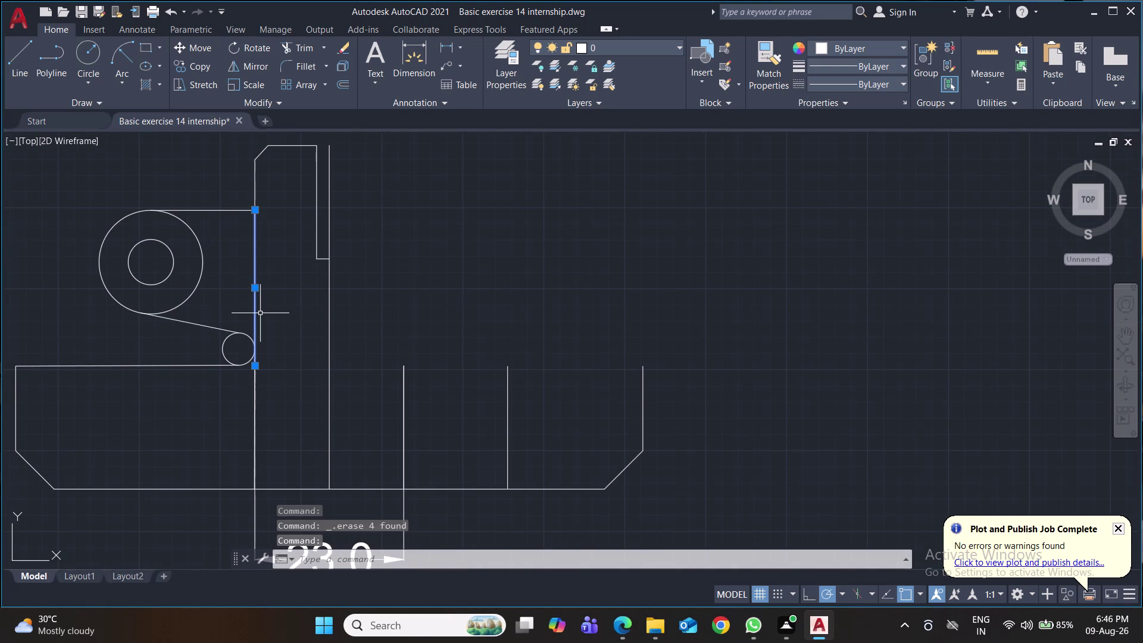
key(Delete)
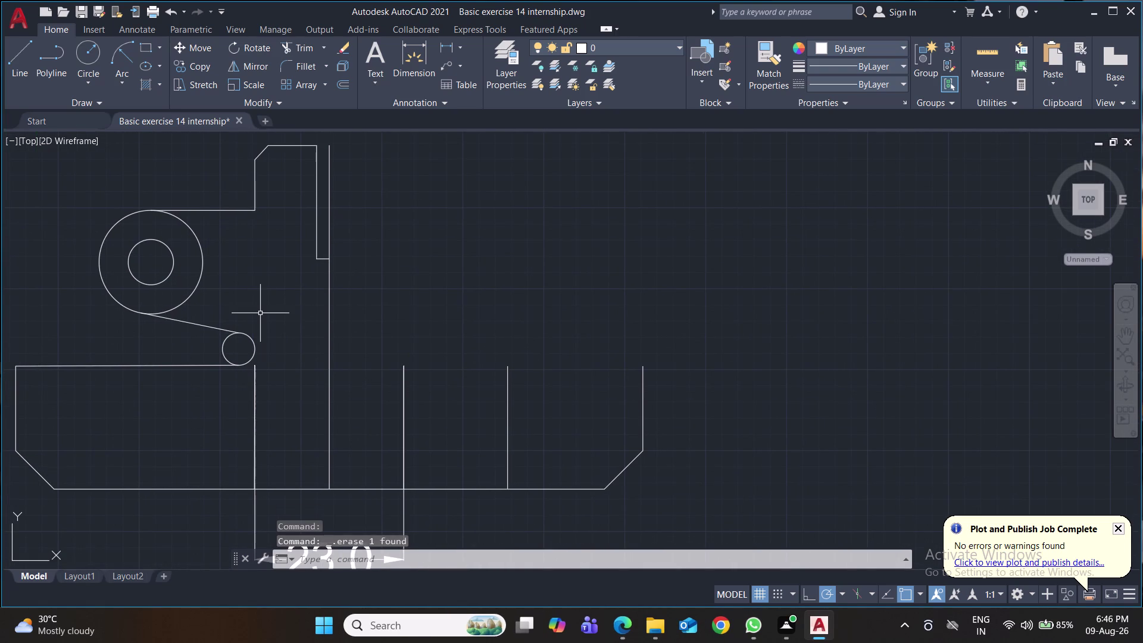
click(253, 396)
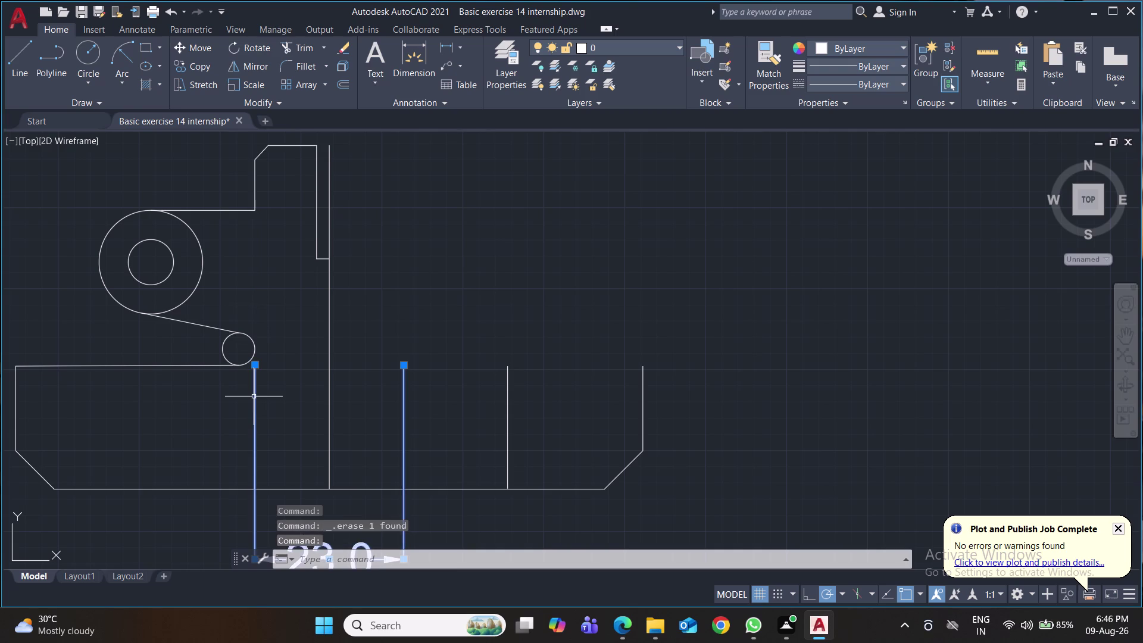
key(Delete)
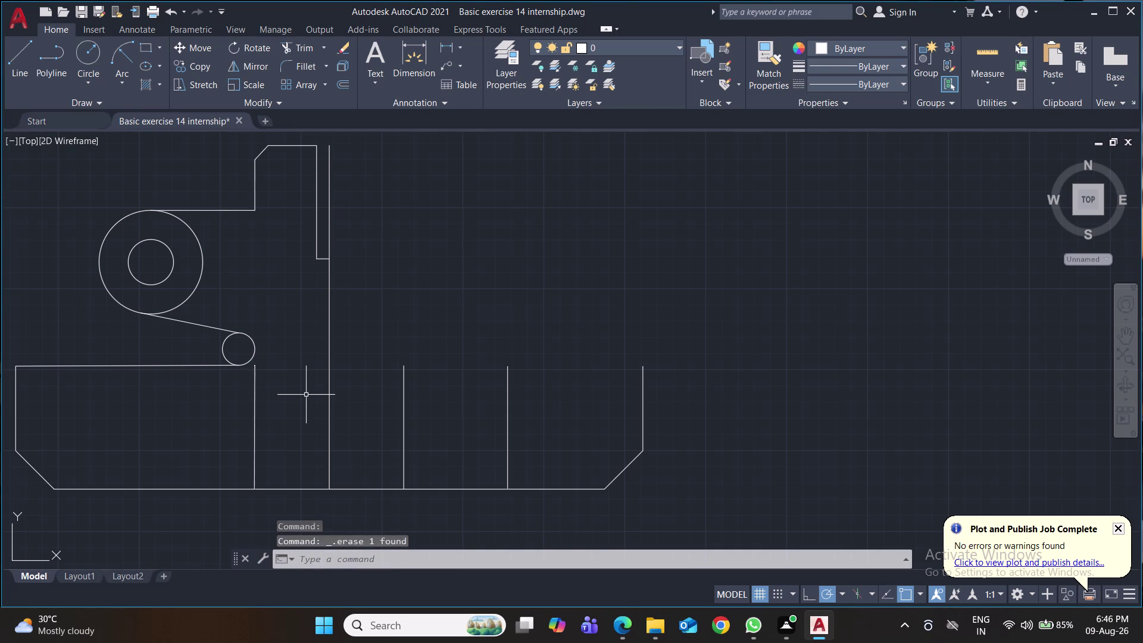
click(252, 414)
click(254, 415)
click(255, 421)
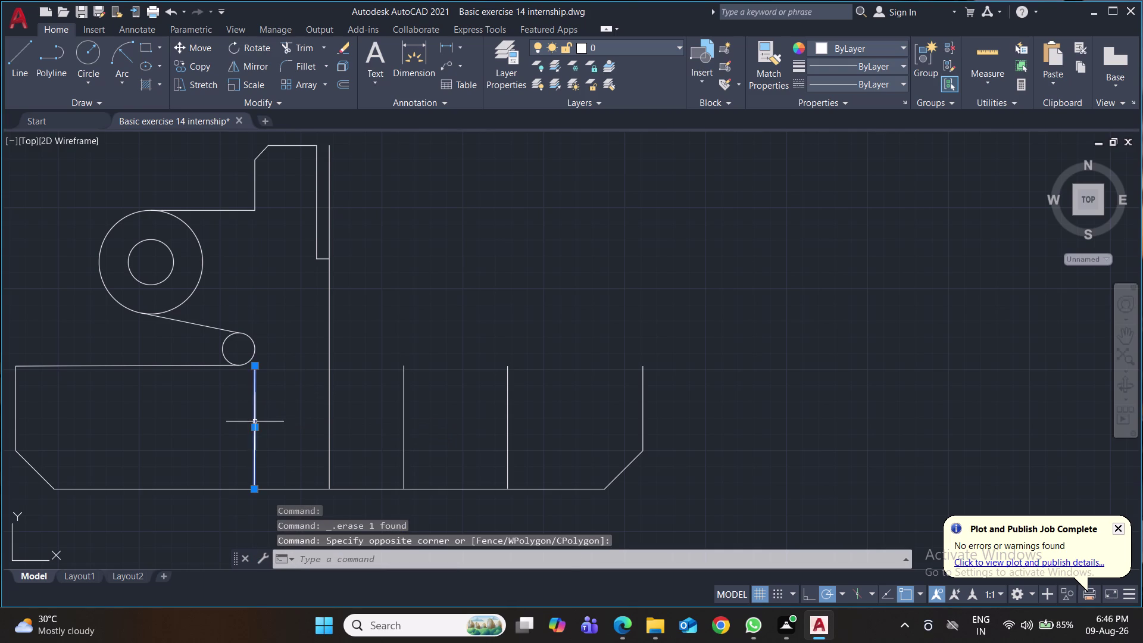
key(Delete)
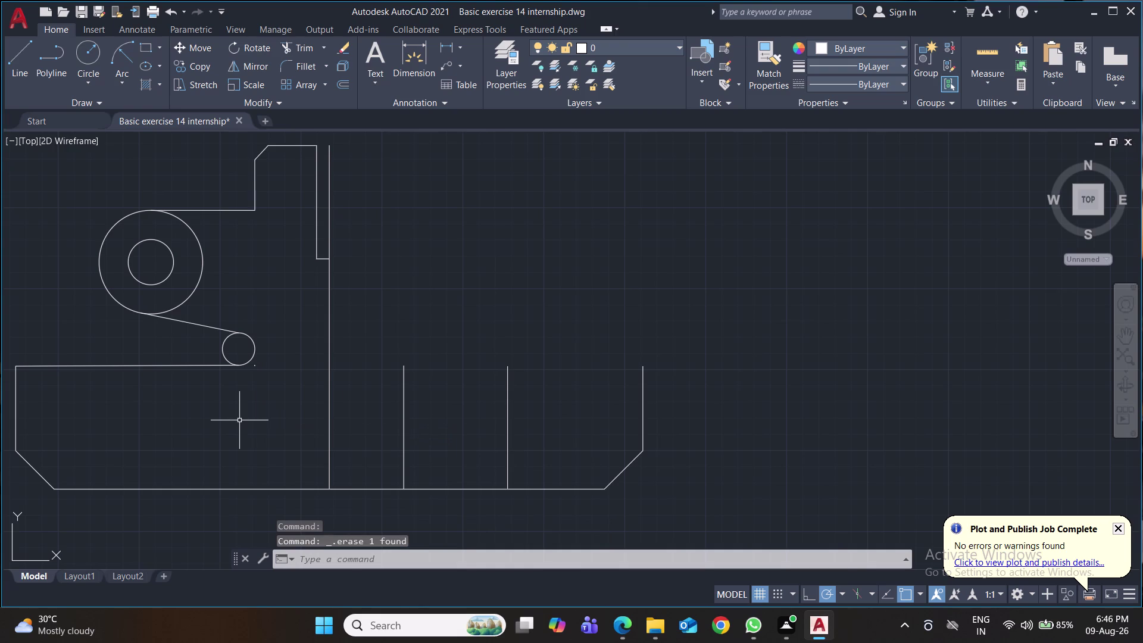
Erase the tiny leftover line fragments near the small circle.
scroll(up, 3)
click(277, 283)
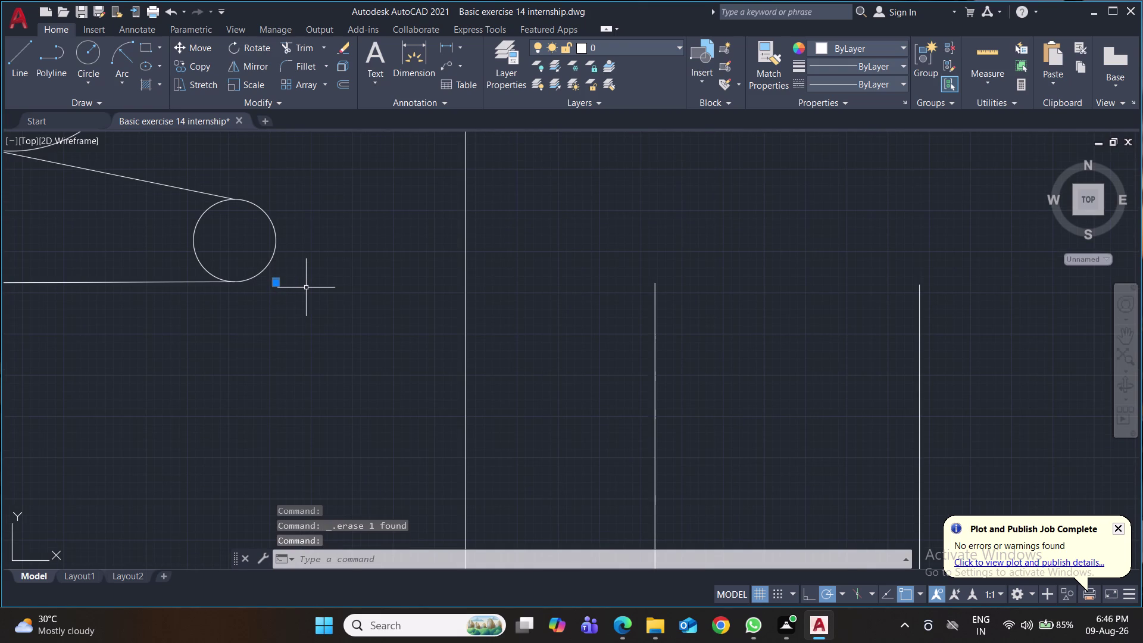
key(Delete)
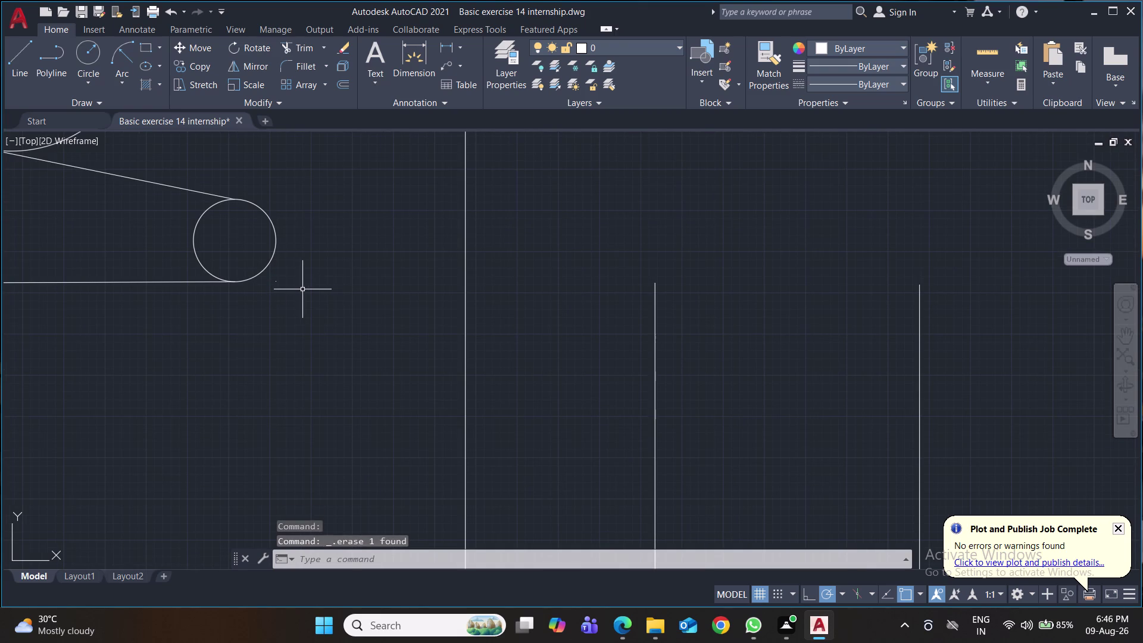
click(275, 280)
key(Delete)
scroll(down, 3)
scroll(down, 3)
scroll(down, 3)
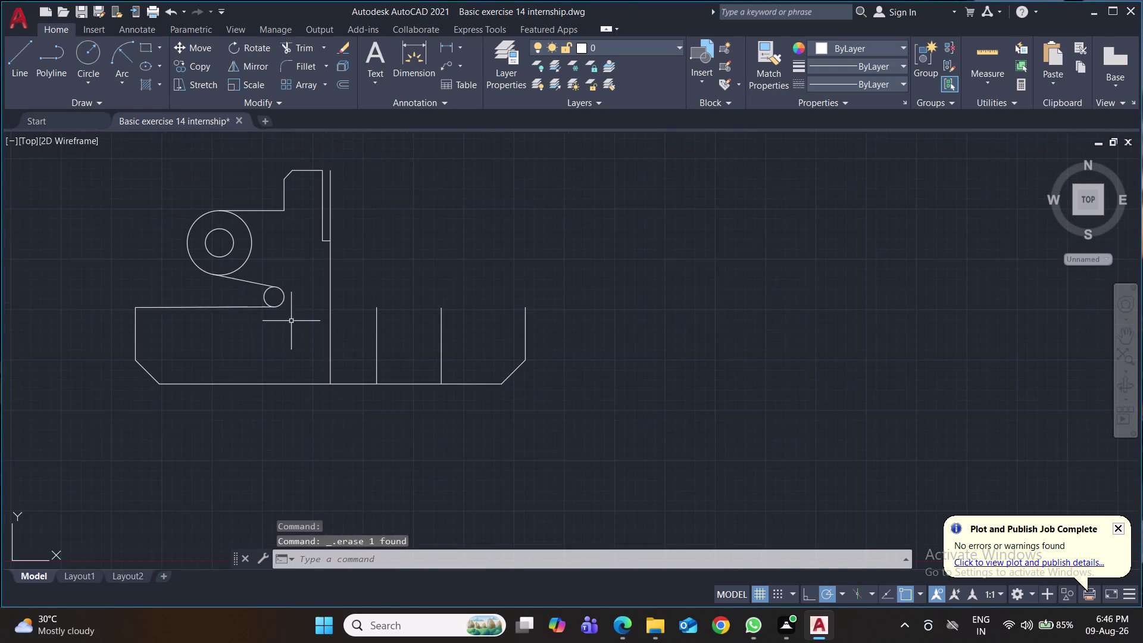
middle_drag(303, 320, 278, 330)
Select the upright's long vertical line and save the drawing.
scroll(up, 3)
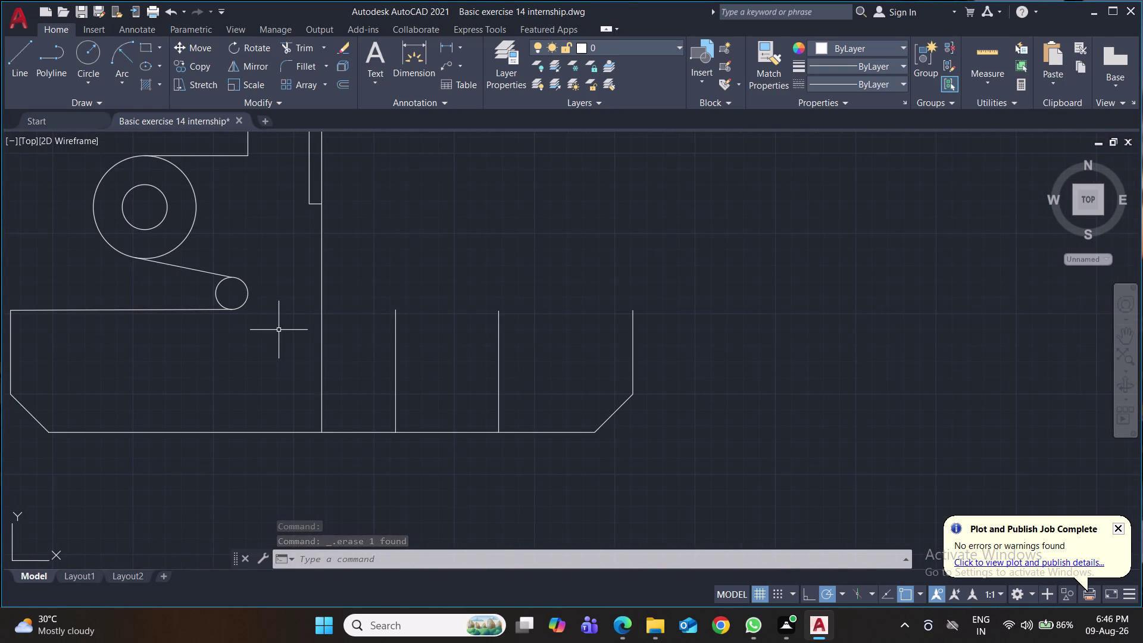
scroll(down, 3)
middle_drag(278, 330, 233, 336)
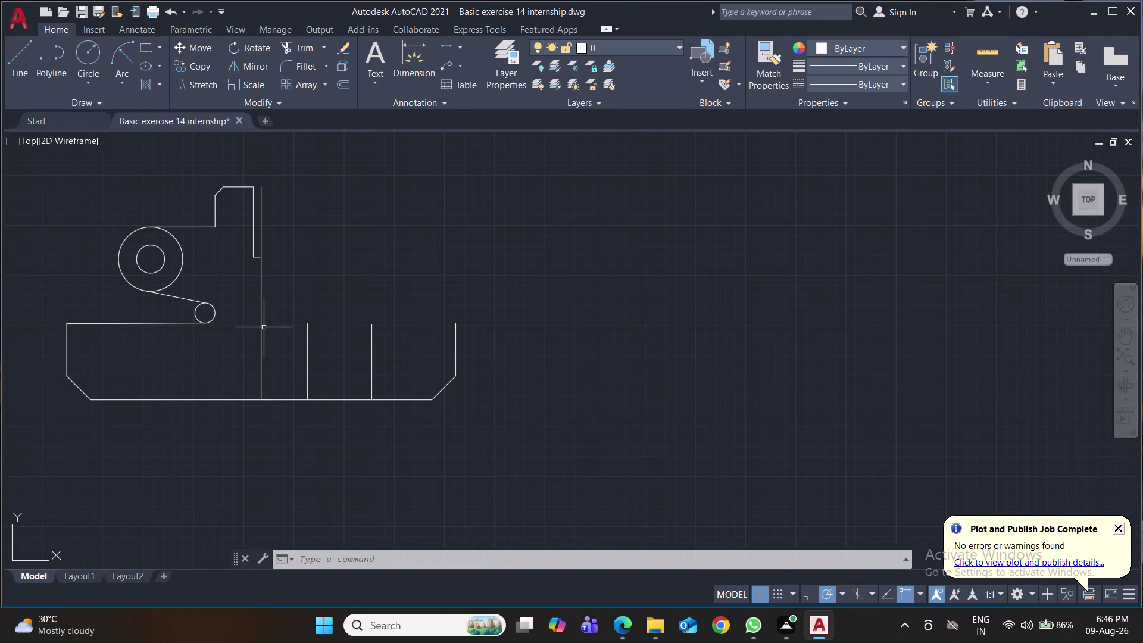
click(260, 331)
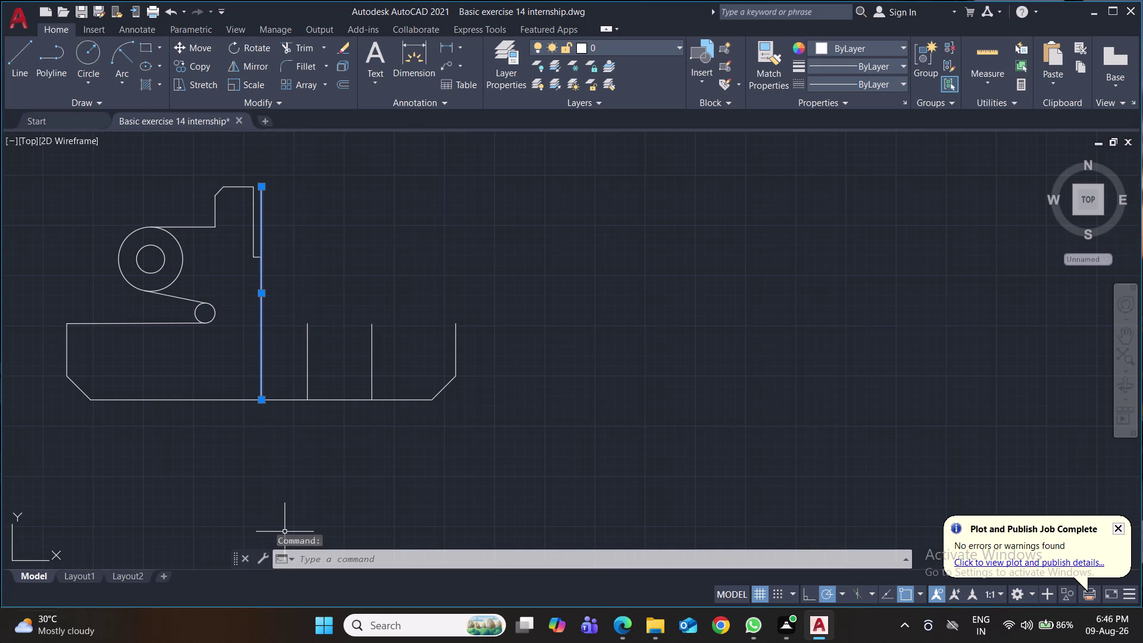
key(ctrl+s)
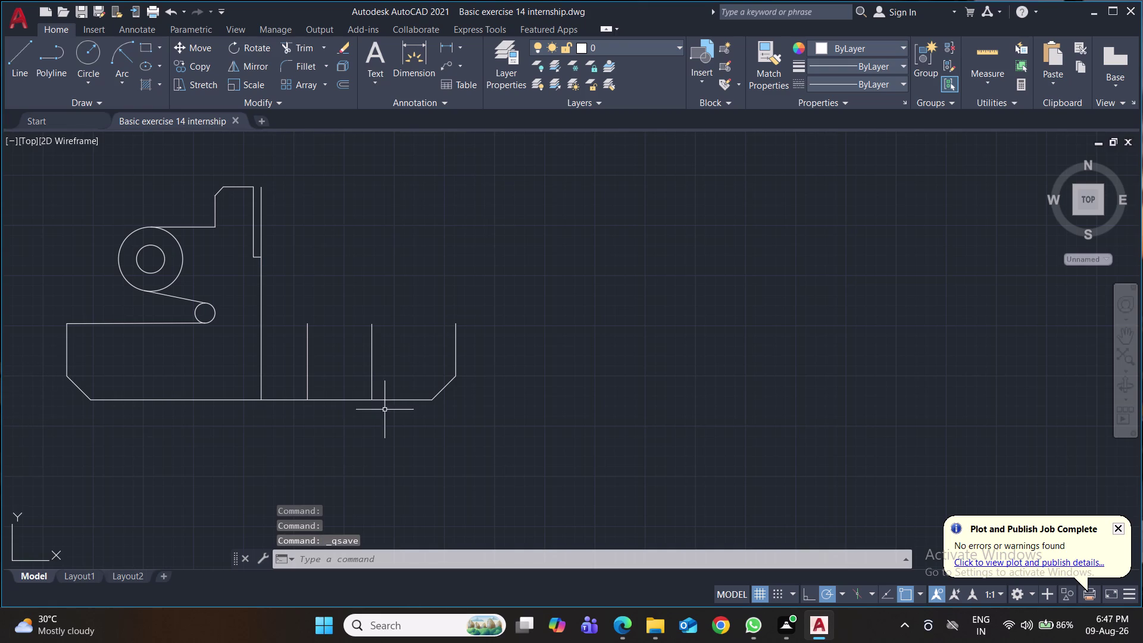
Trim the bottom-edge extension and every crossed line right of the centre line with a fence.
click(486, 323)
click(291, 431)
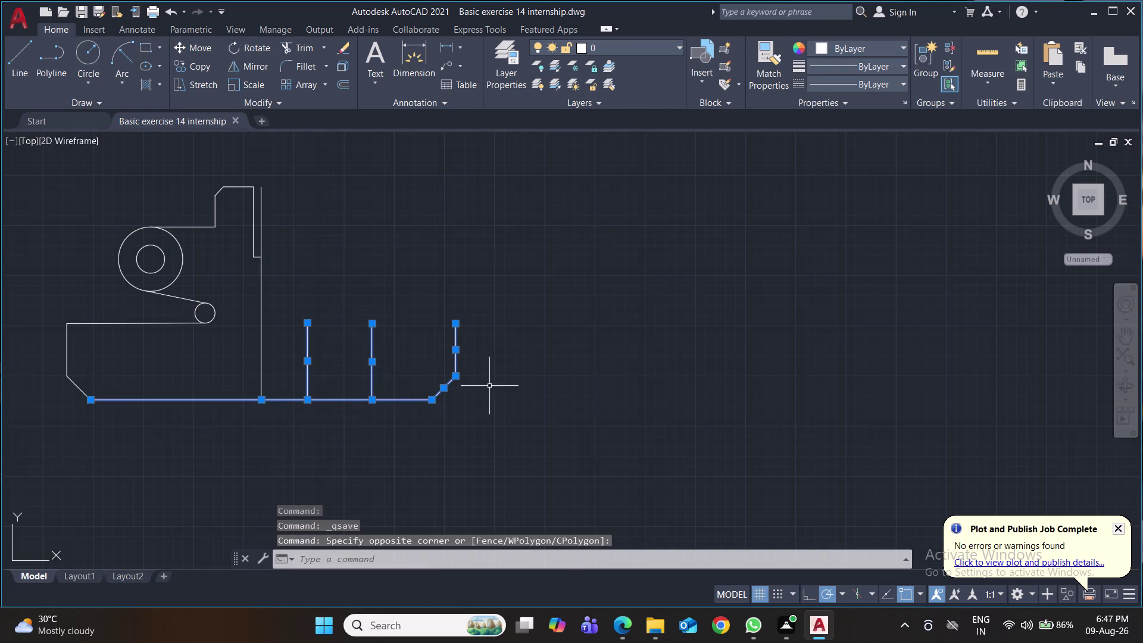
key(ctrl+s)
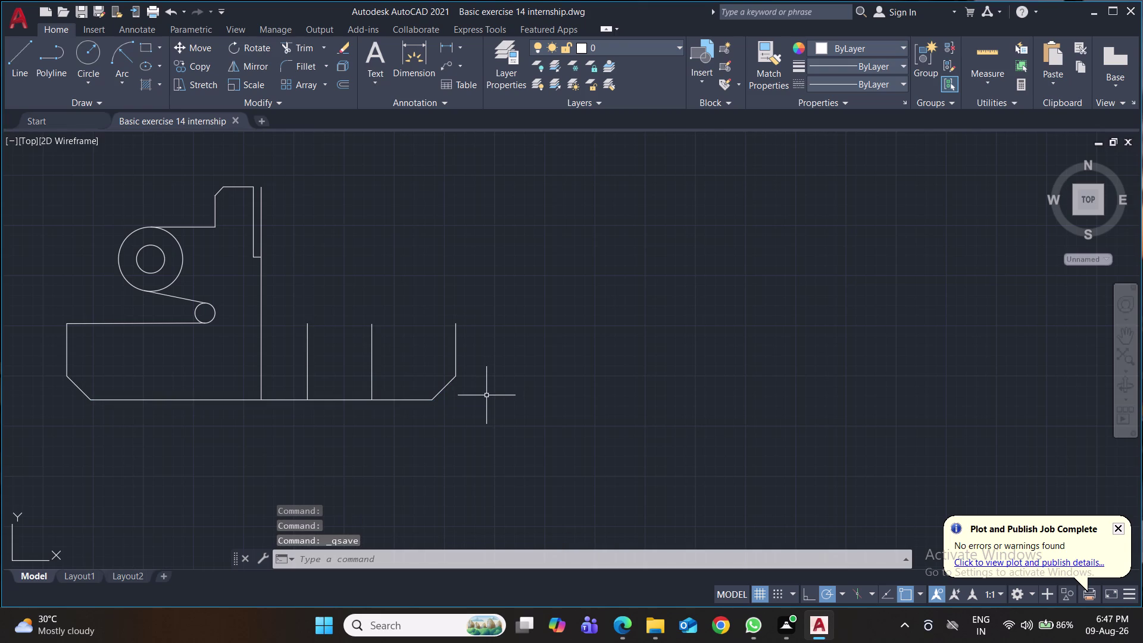
key(t)
key(r)
key(Return)
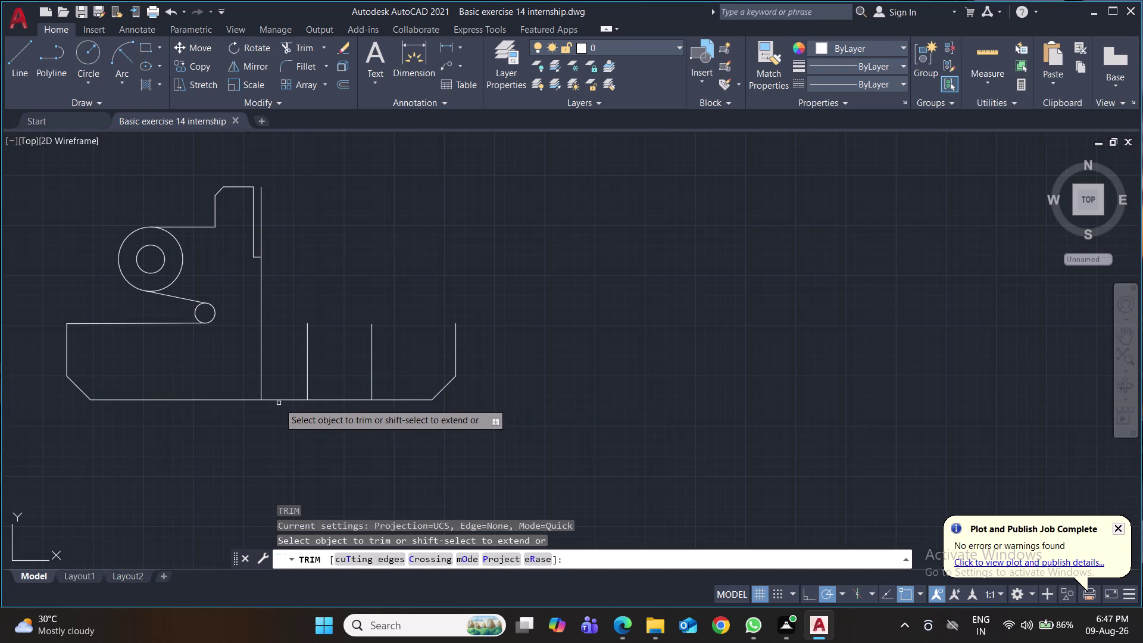
click(279, 400)
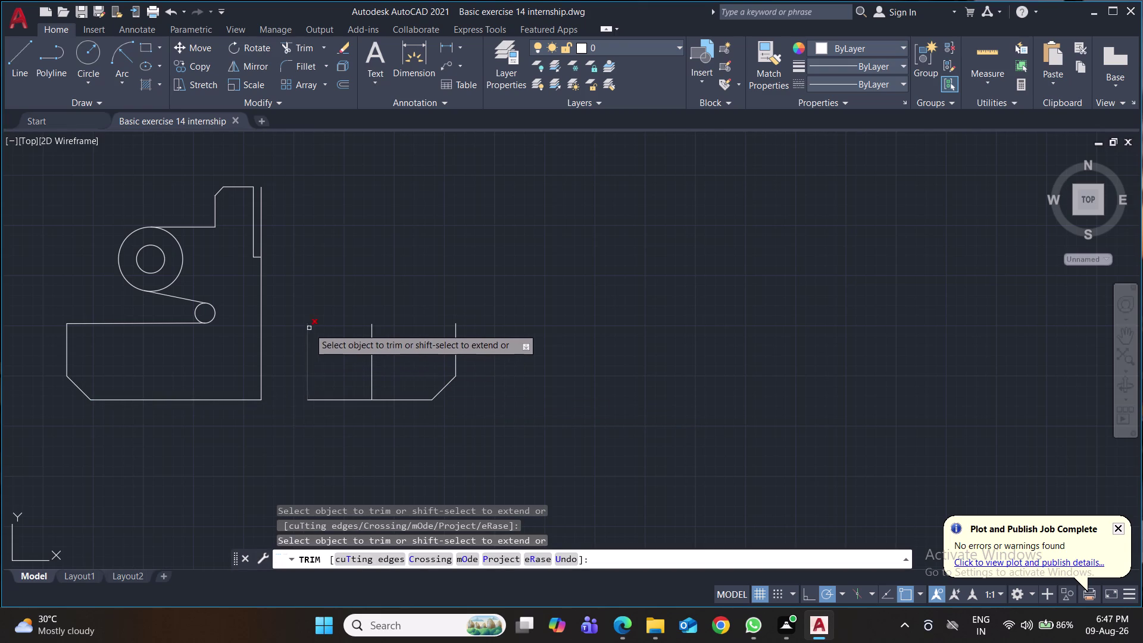
click(293, 352)
click(481, 395)
click(482, 347)
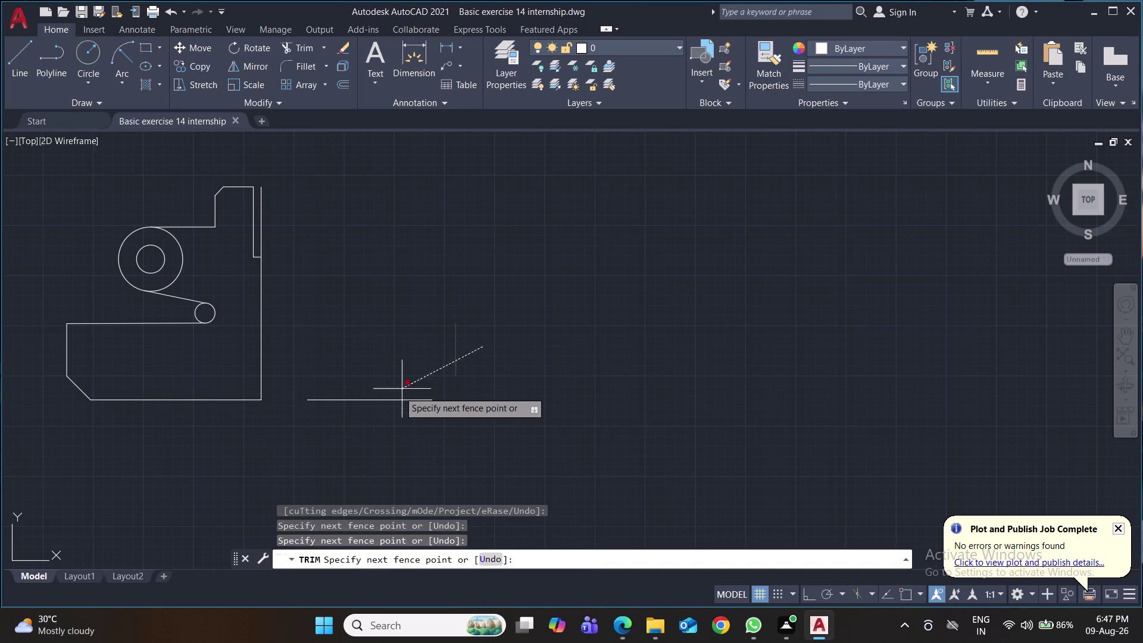
click(363, 415)
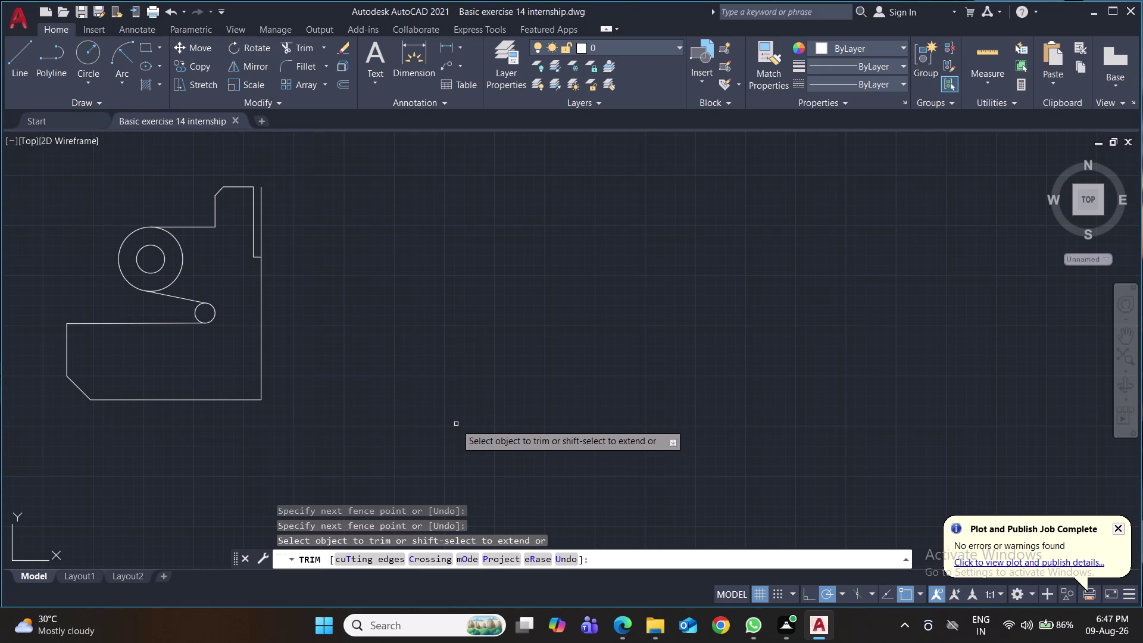
key(ctrl+s)
key(ctrl+s)
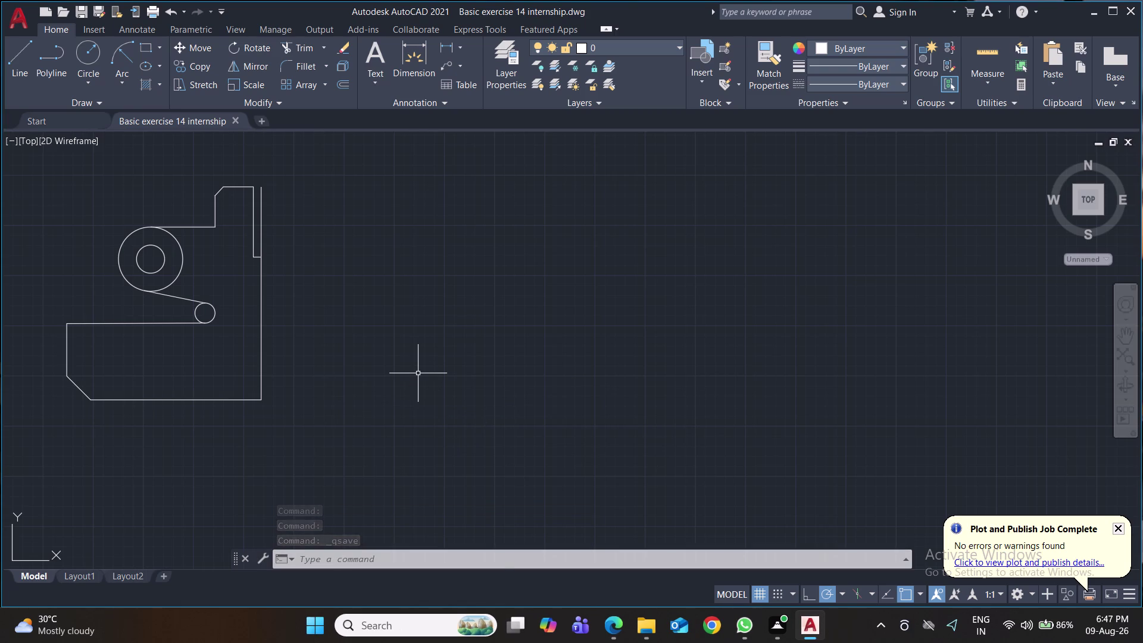
scroll(up, 3)
middle_drag(418, 373, 612, 470)
scroll(up, 3)
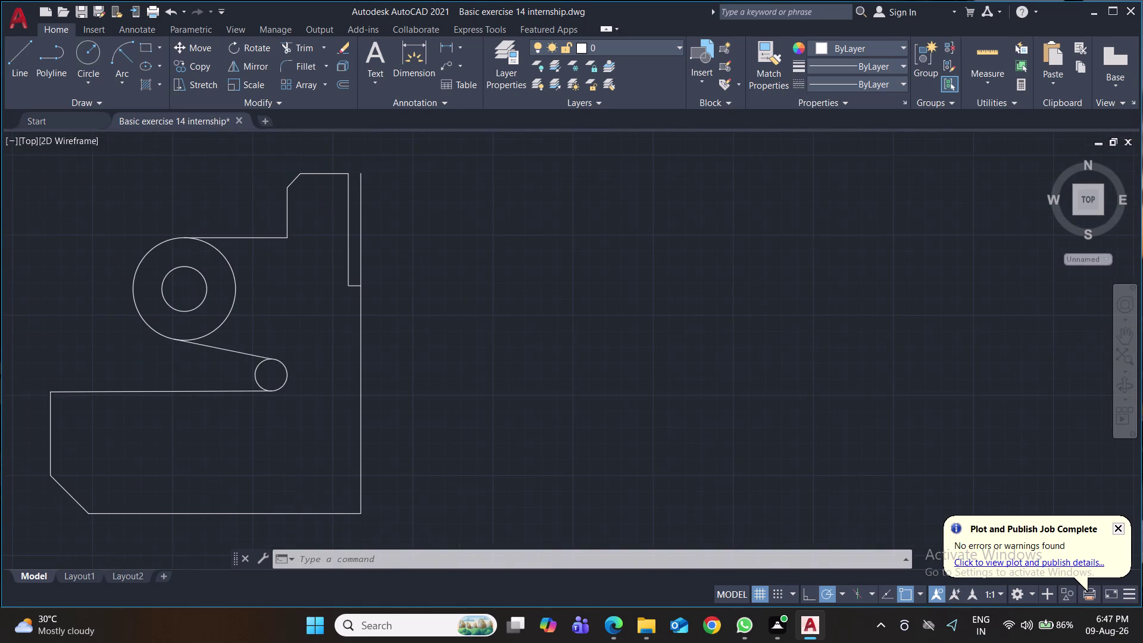
middle_drag(502, 339, 591, 359)
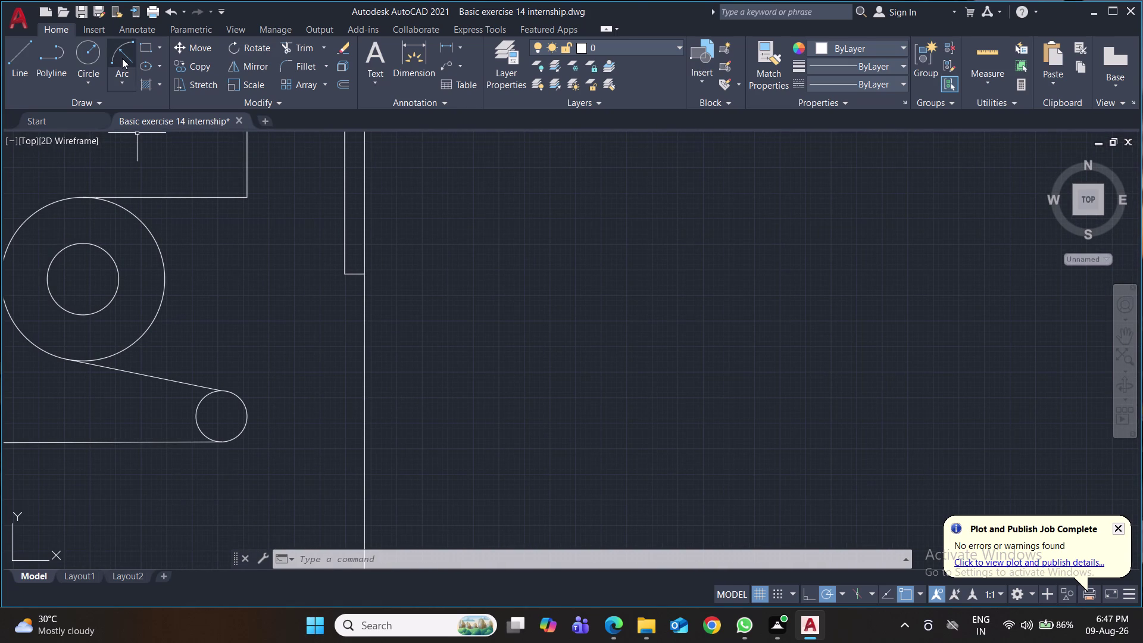
click(89, 56)
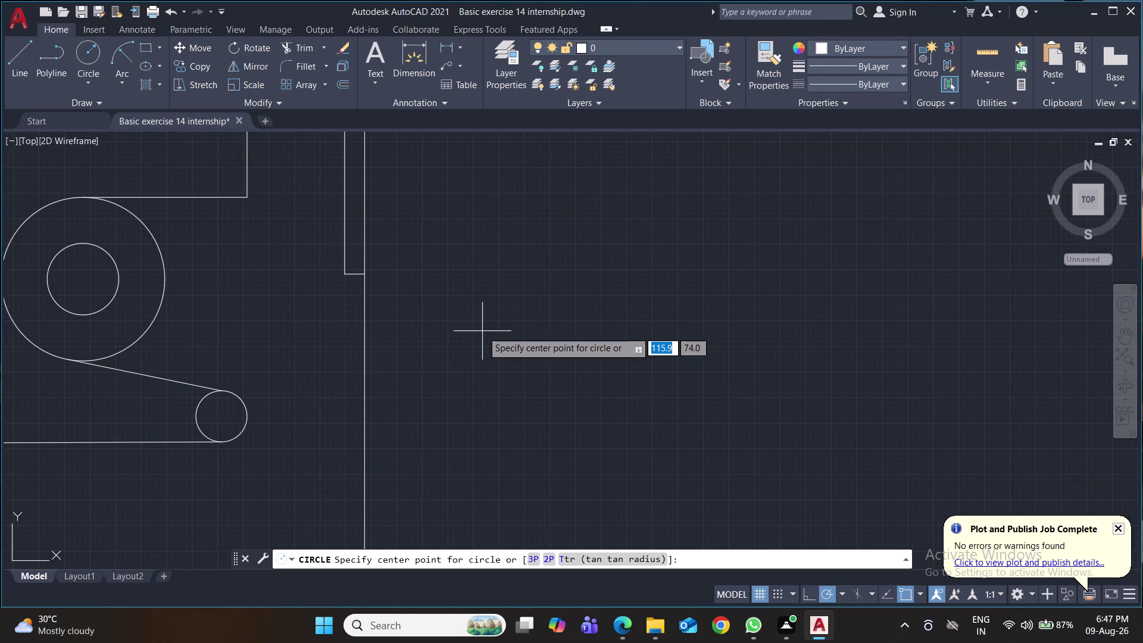
scroll(down, 3)
middle_drag(482, 331, 477, 341)
key(ctrl+s)
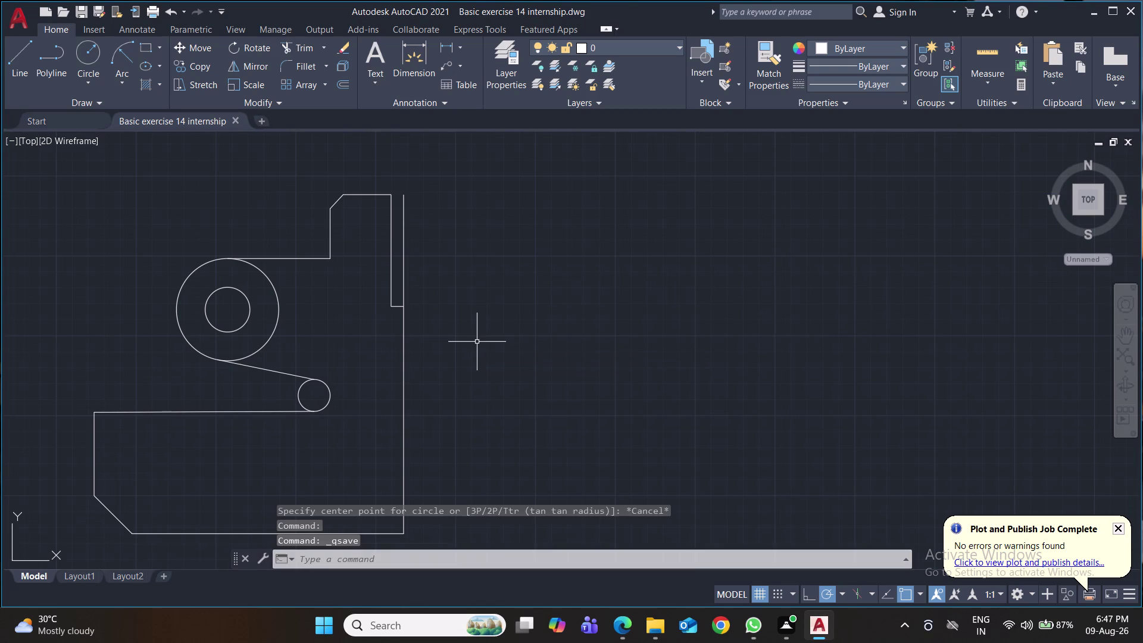
click(16, 60)
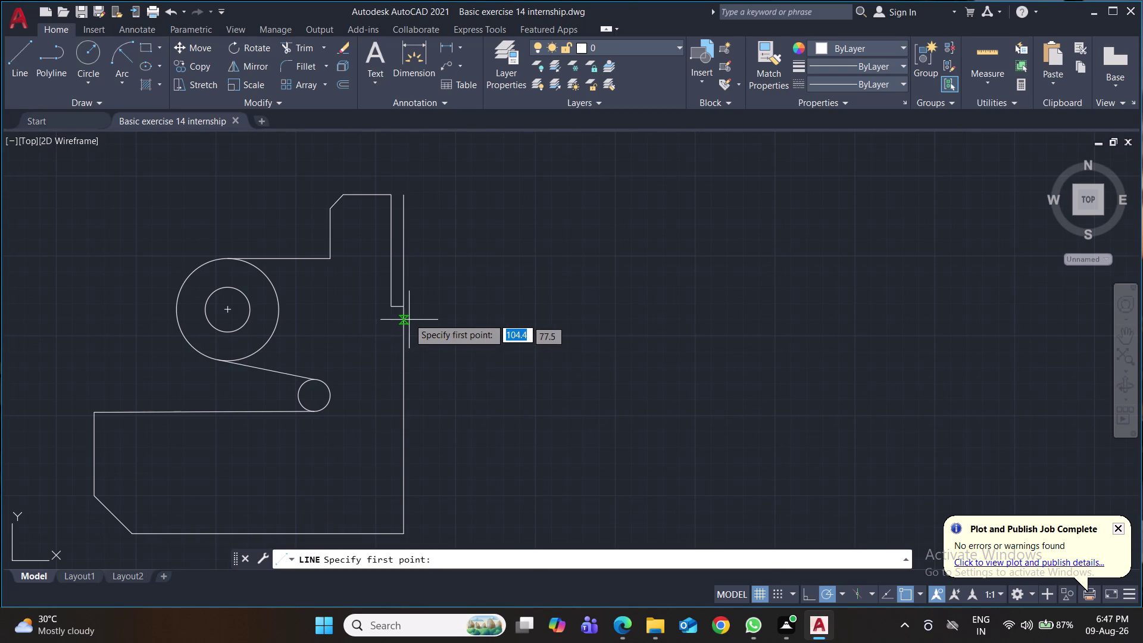
Draw a 2-unit horizontal line from the slot's bottom corner, then up to the top edge.
click(403, 307)
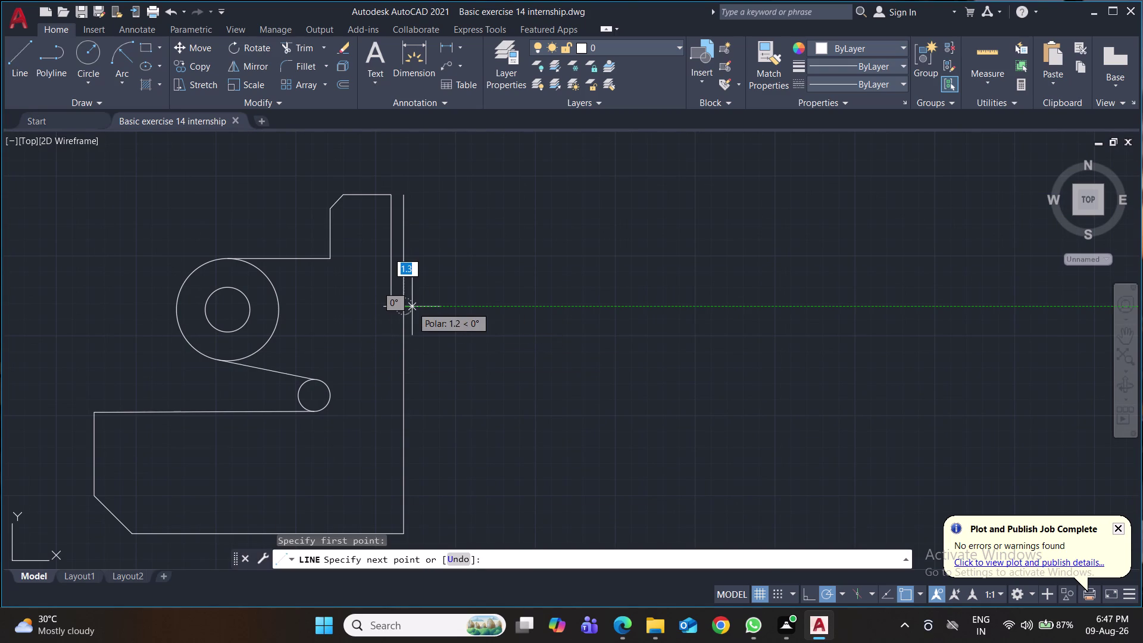
key(2)
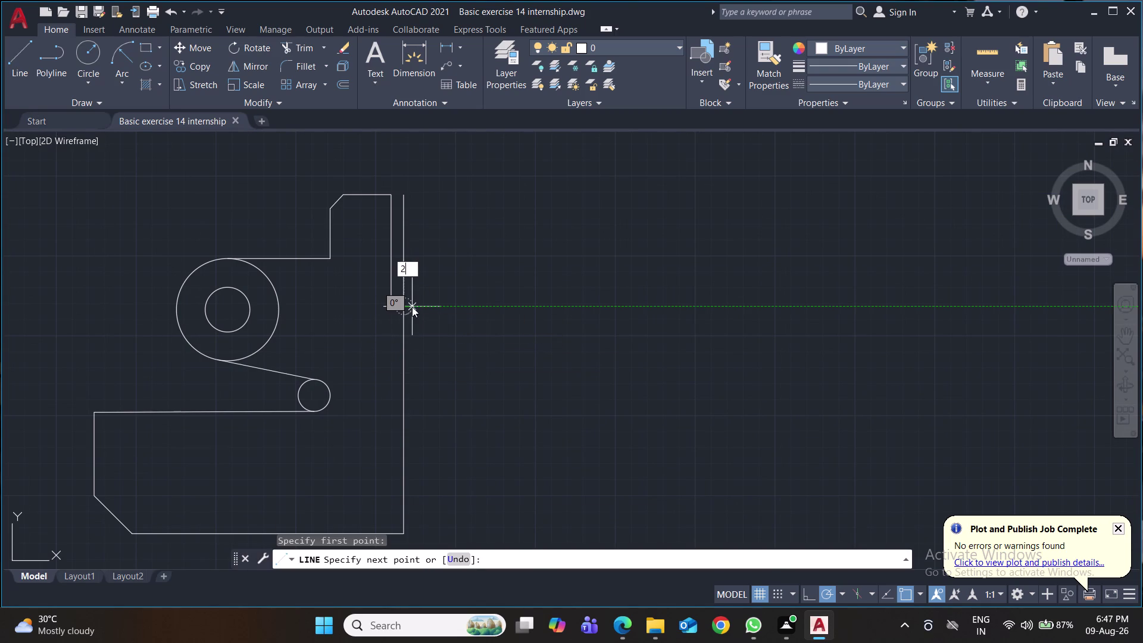
key(Return)
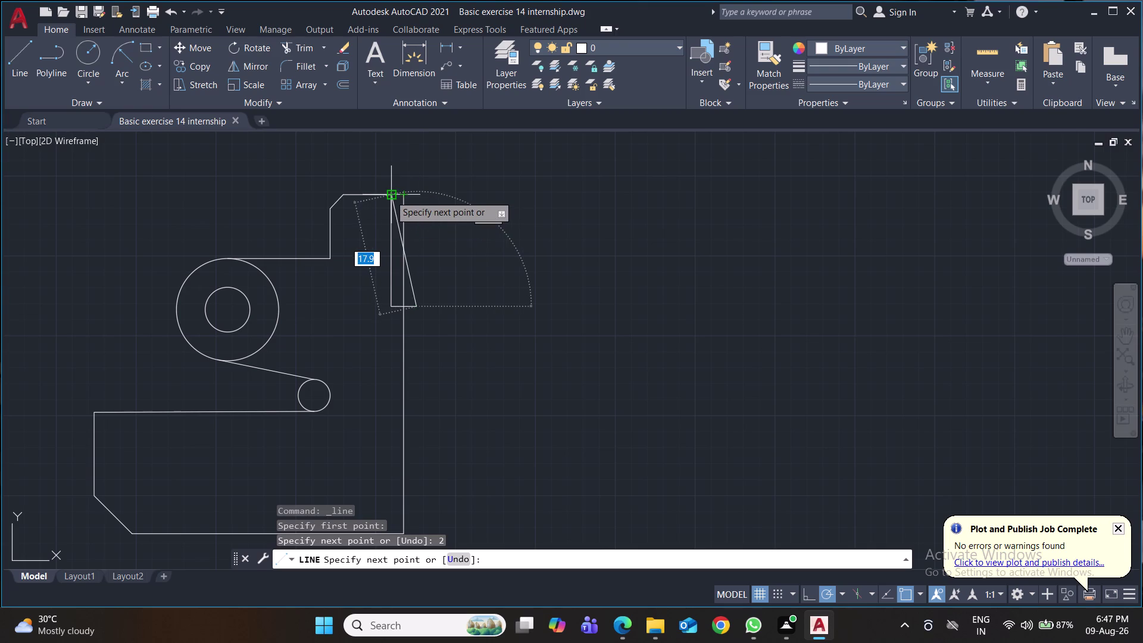
click(418, 194)
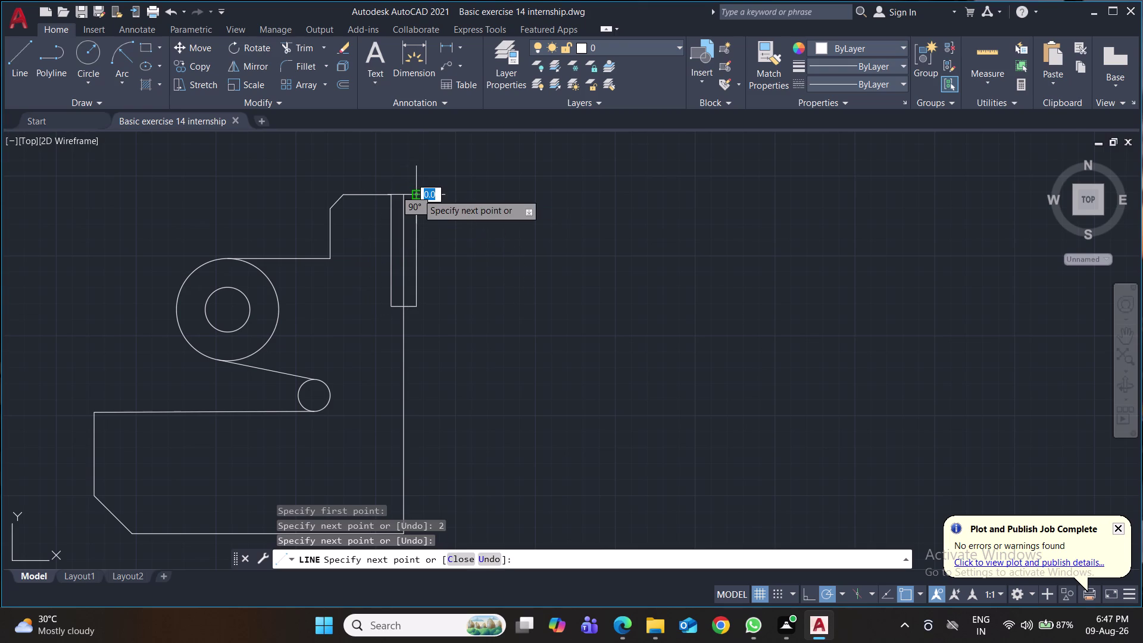
key(Return)
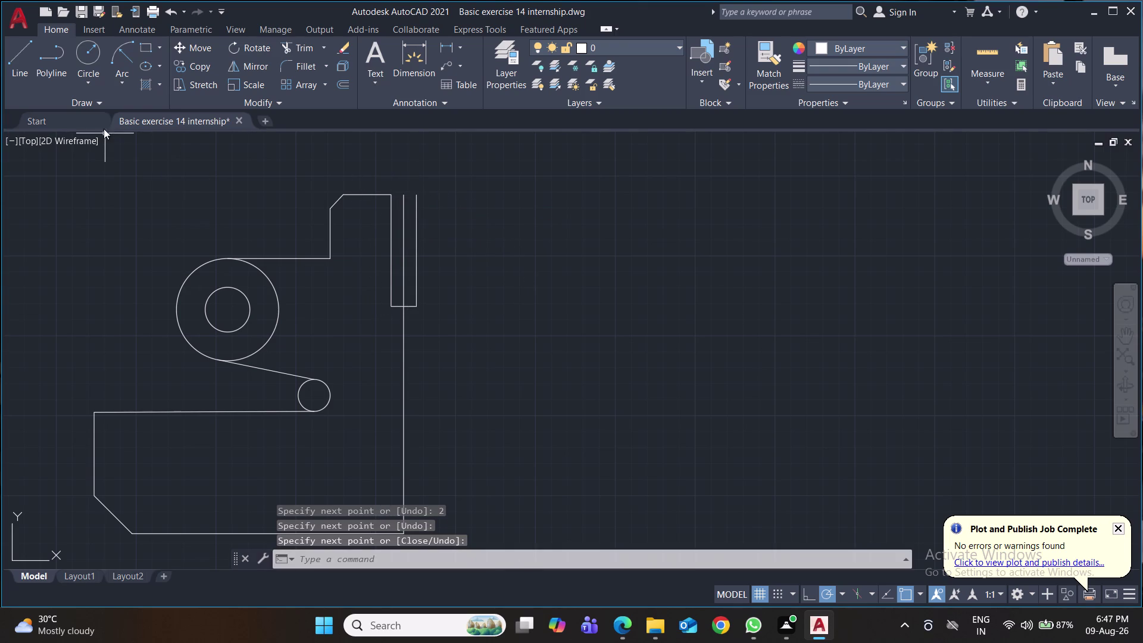
click(90, 82)
Draw a Tan-Tan-Radius circle of radius 2.5 between the slot's two sides.
click(115, 231)
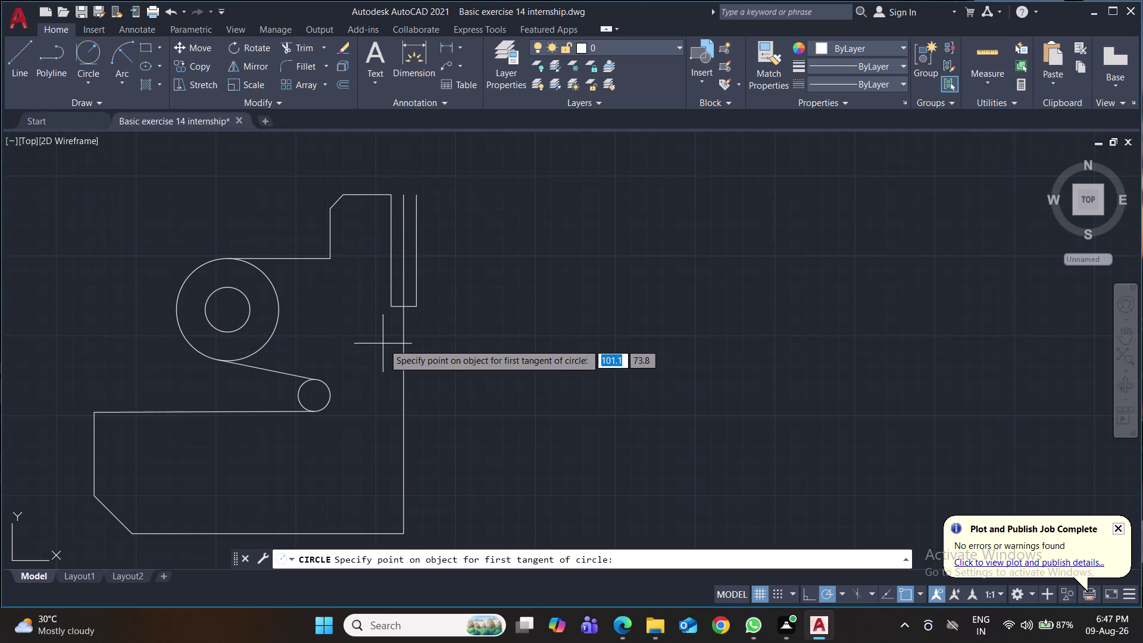
click(391, 289)
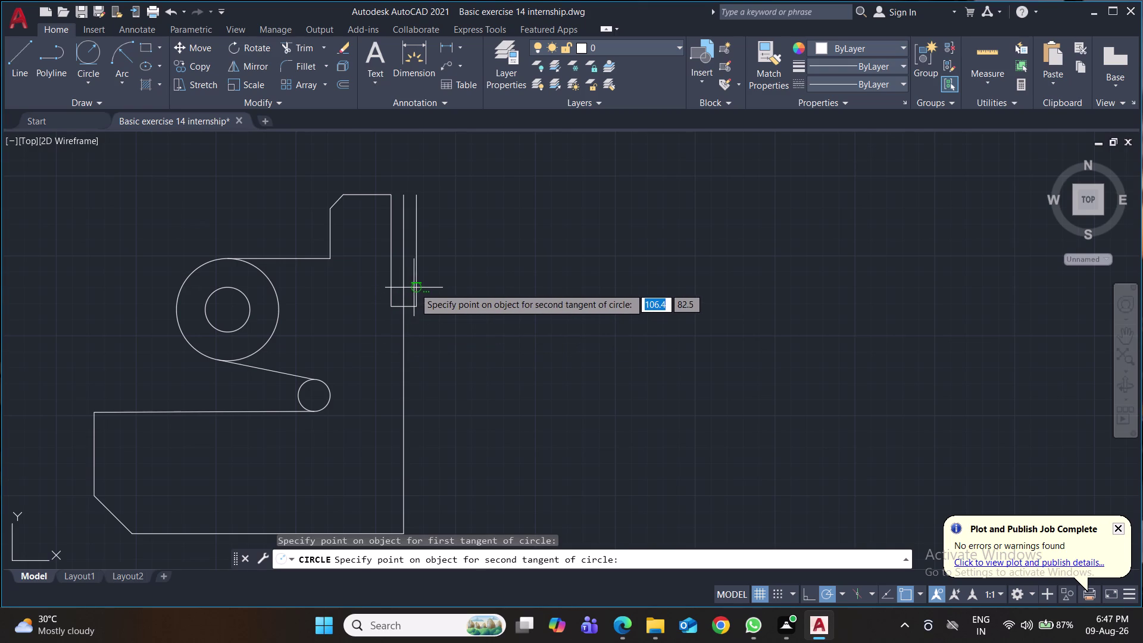
click(415, 288)
text(2.)
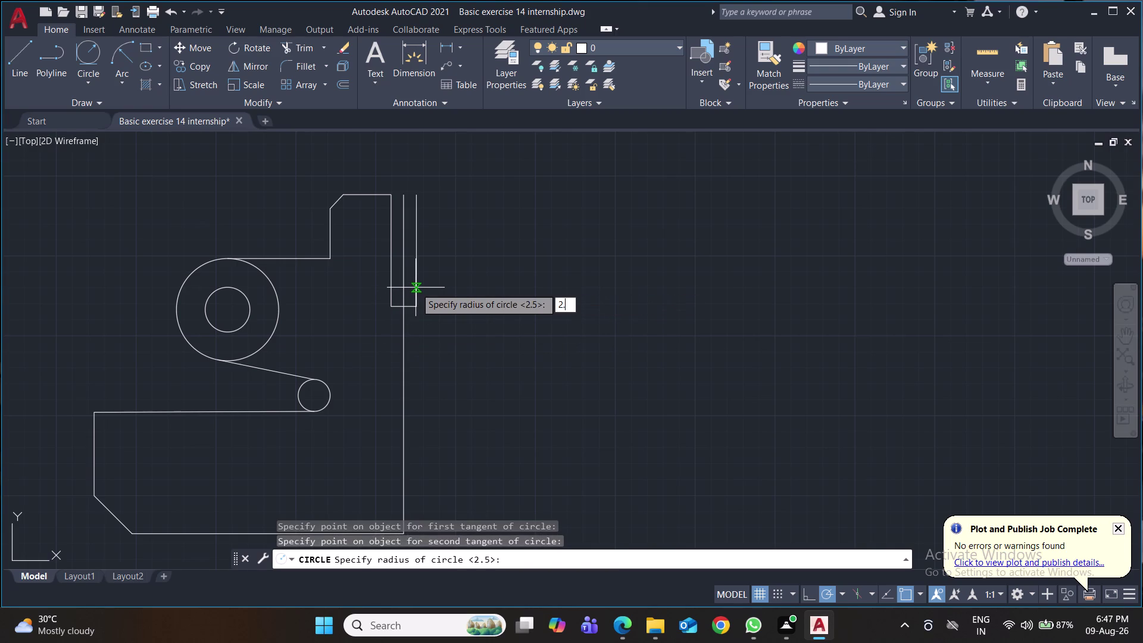
text(5)
key(Return)
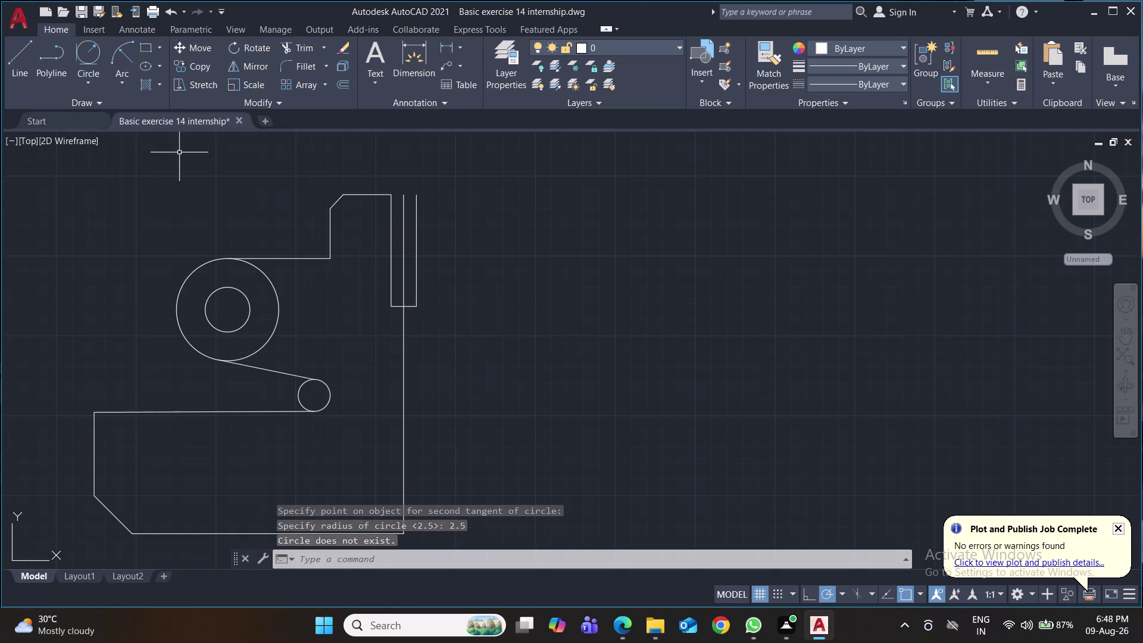
Redraw the 2.5-radius tangent circle after the first attempt fails.
click(86, 58)
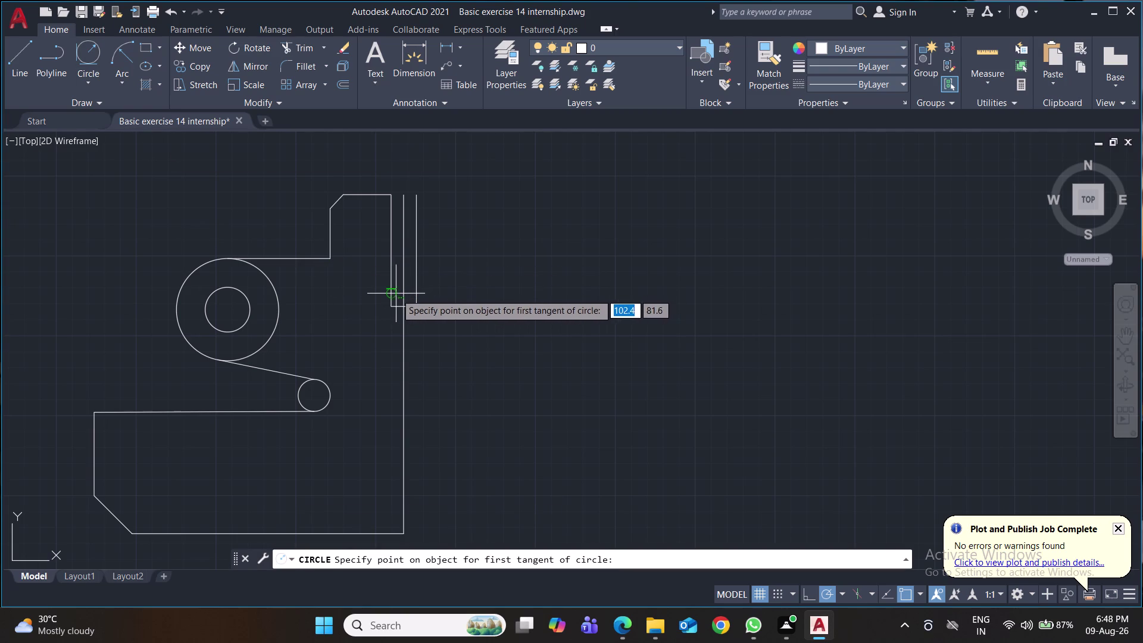
click(390, 296)
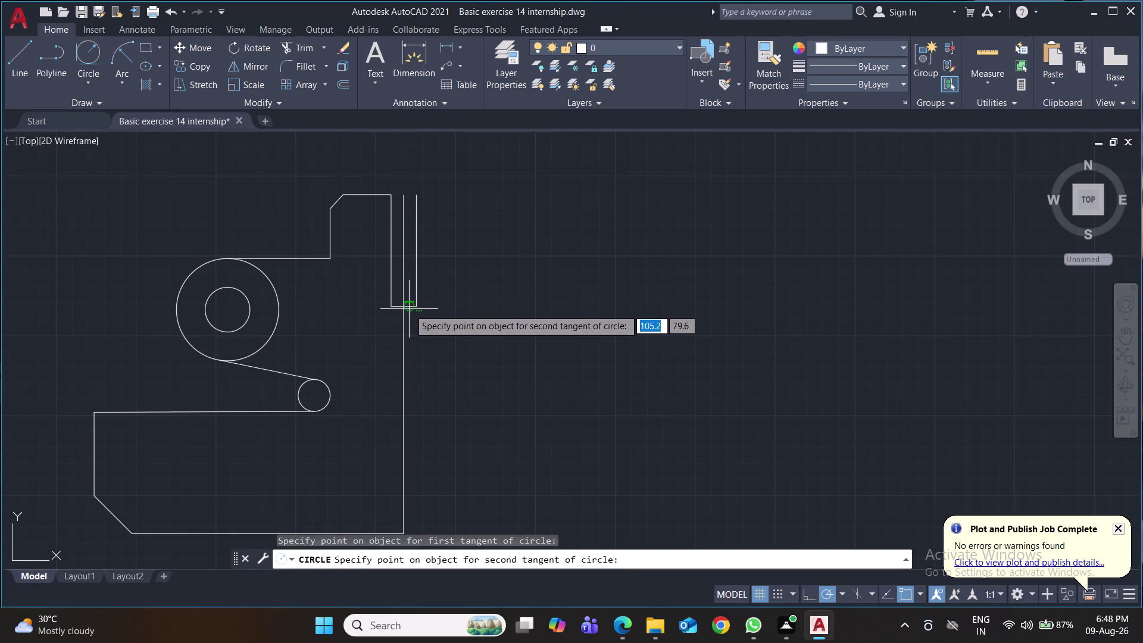
click(410, 307)
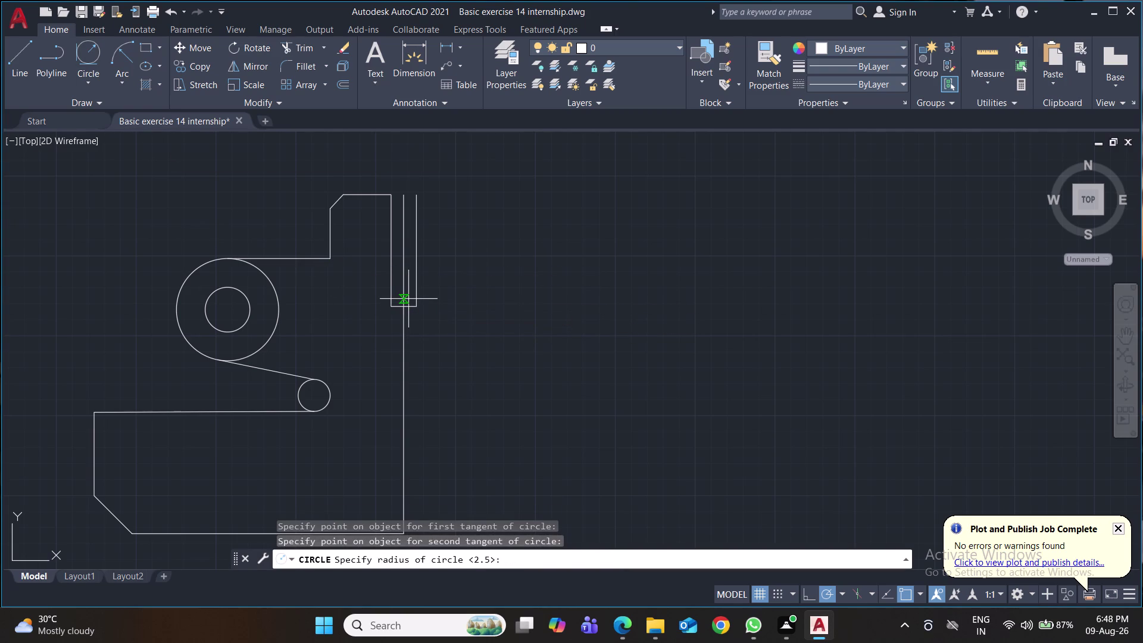
key(Return)
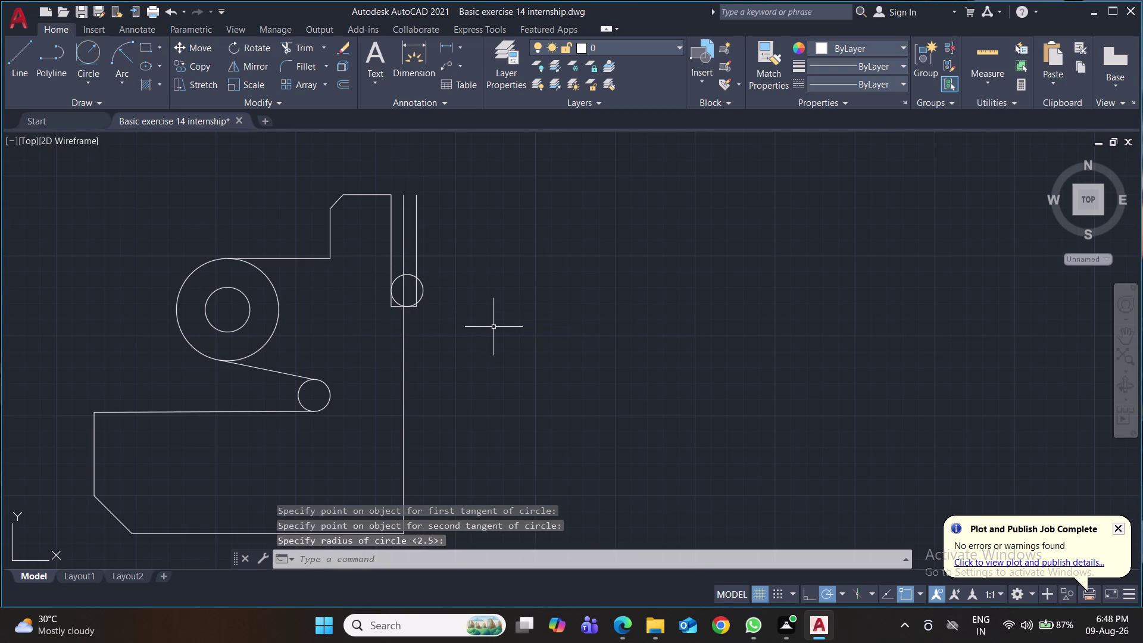
scroll(up, 3)
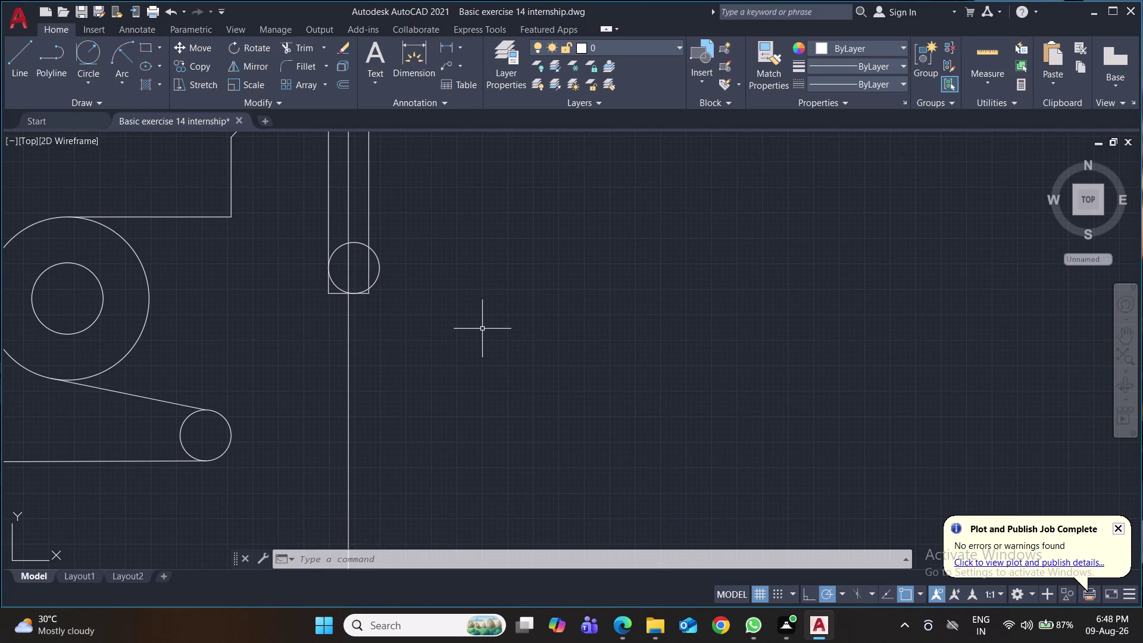
middle_drag(482, 328, 512, 390)
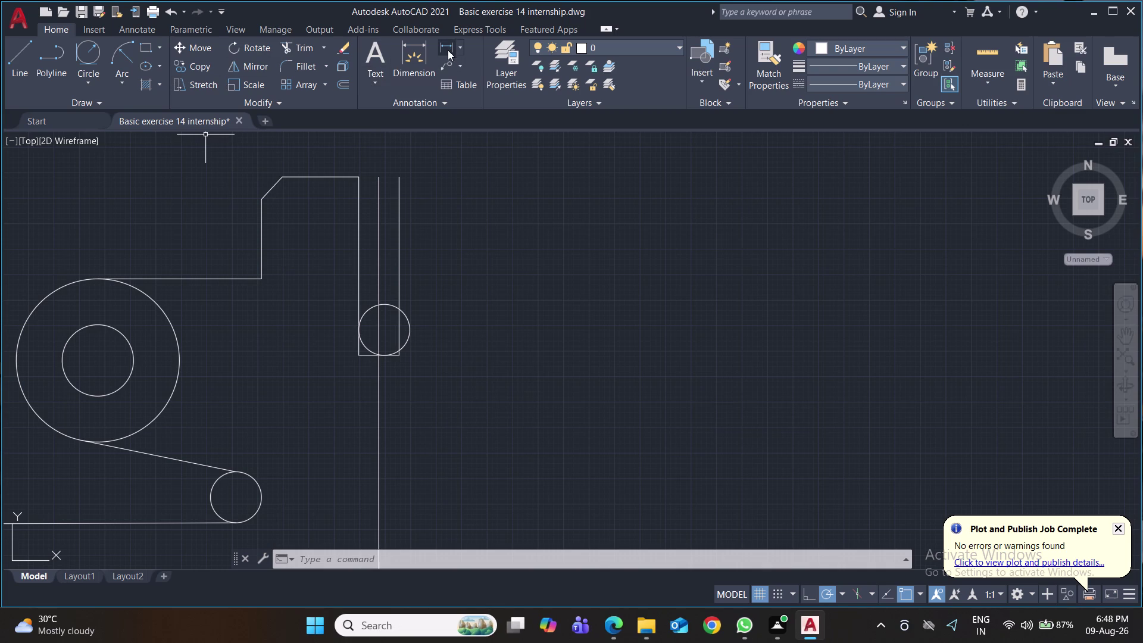
Add a 17.5 linear dimension from the top edge to the slot circle's centre.
click(448, 48)
click(355, 178)
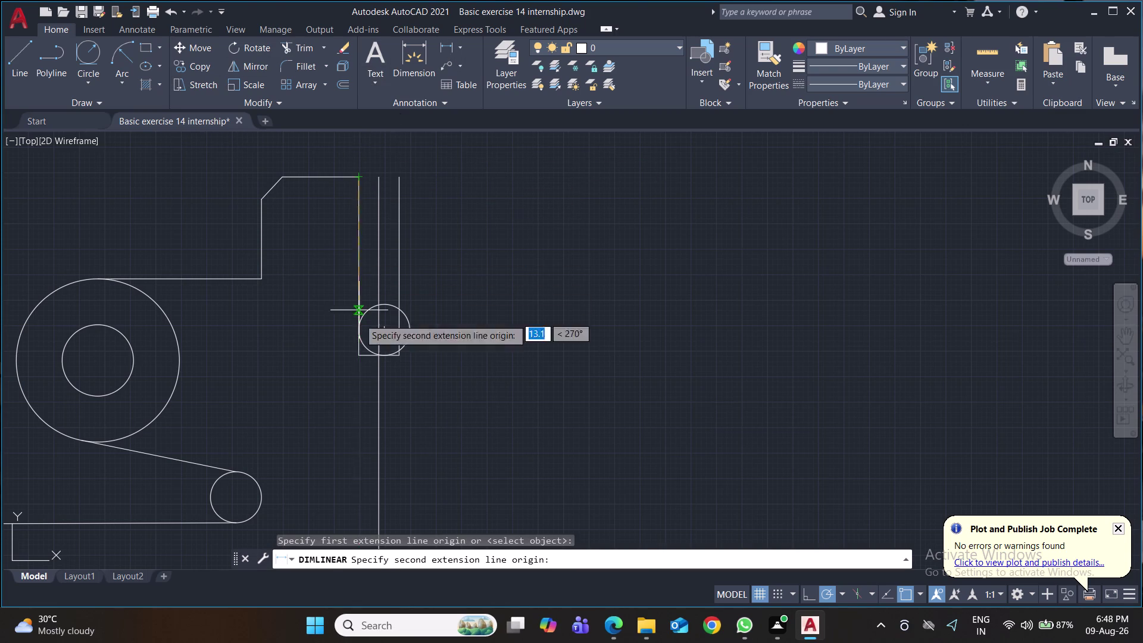
click(356, 351)
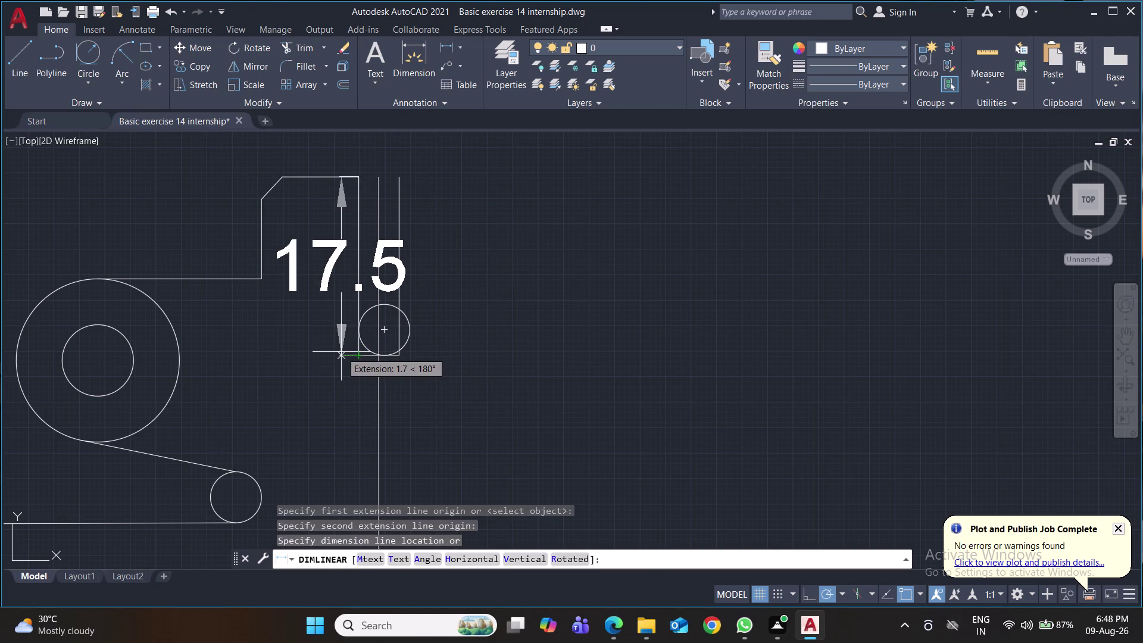
click(341, 352)
click(411, 326)
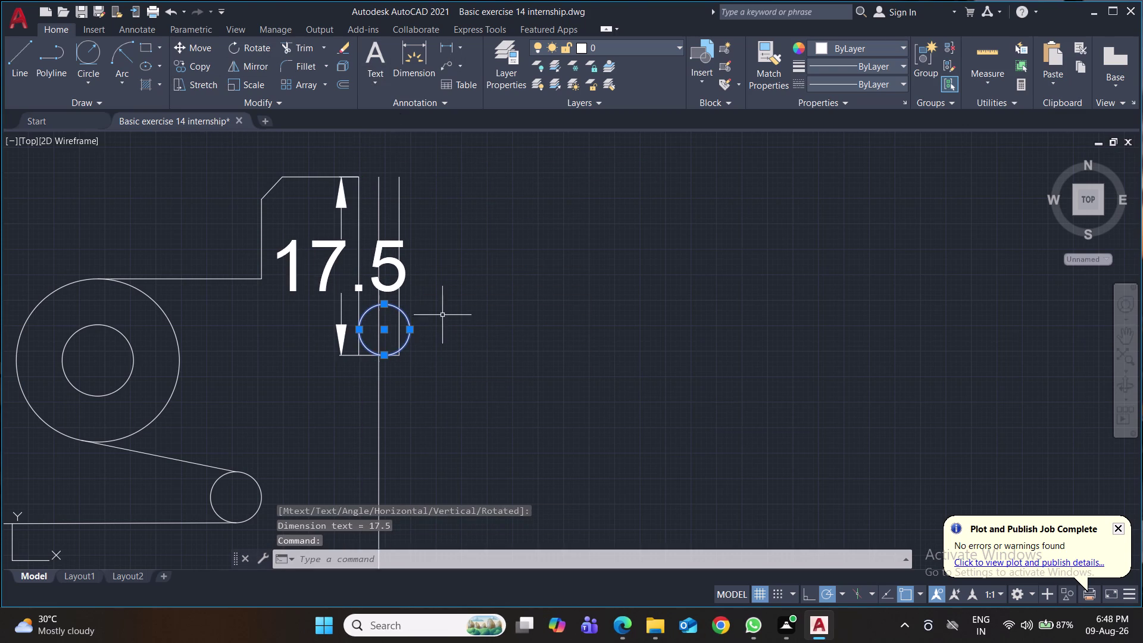
Undo the 17.5 dimension, the view change and the slot circle.
key(ctrl+z)
key(ctrl+z)
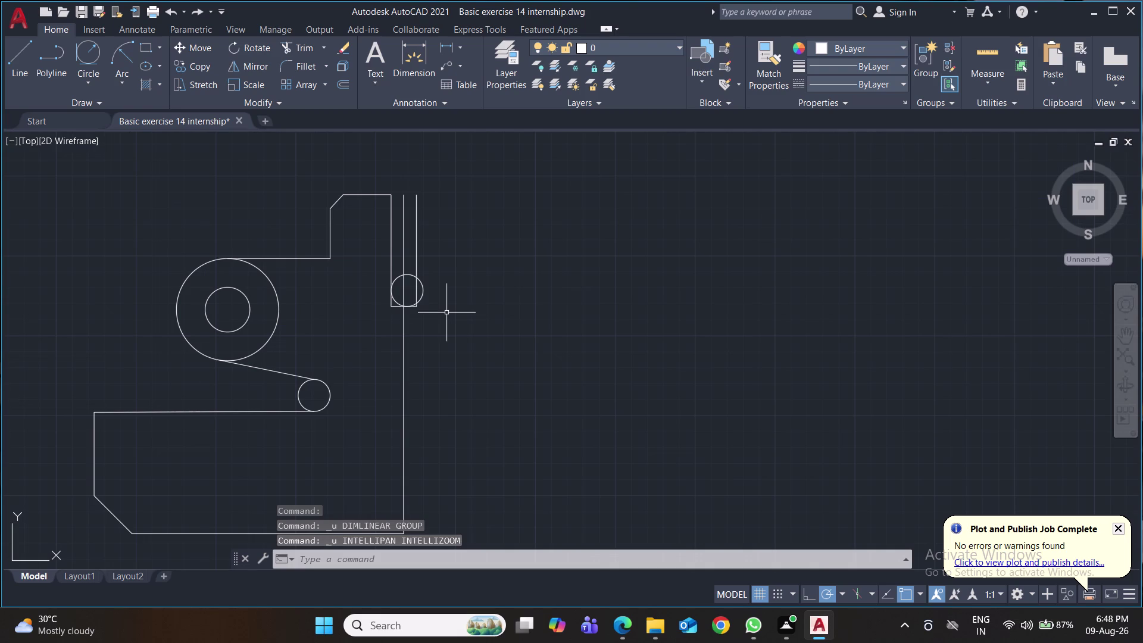
key(ctrl+z)
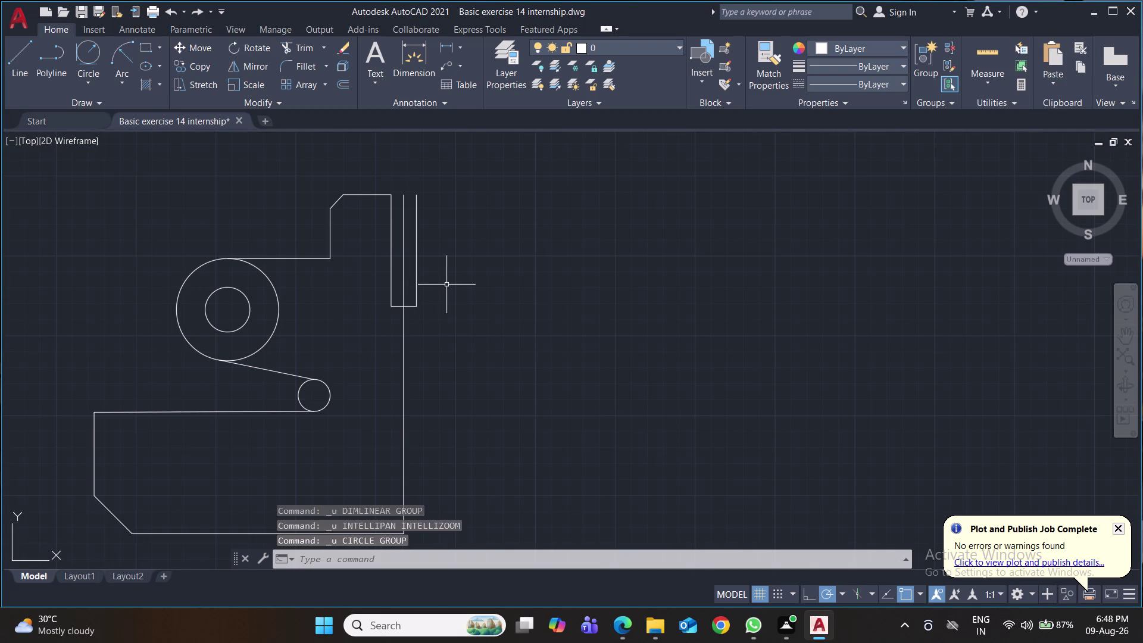
middle_drag(478, 271, 472, 256)
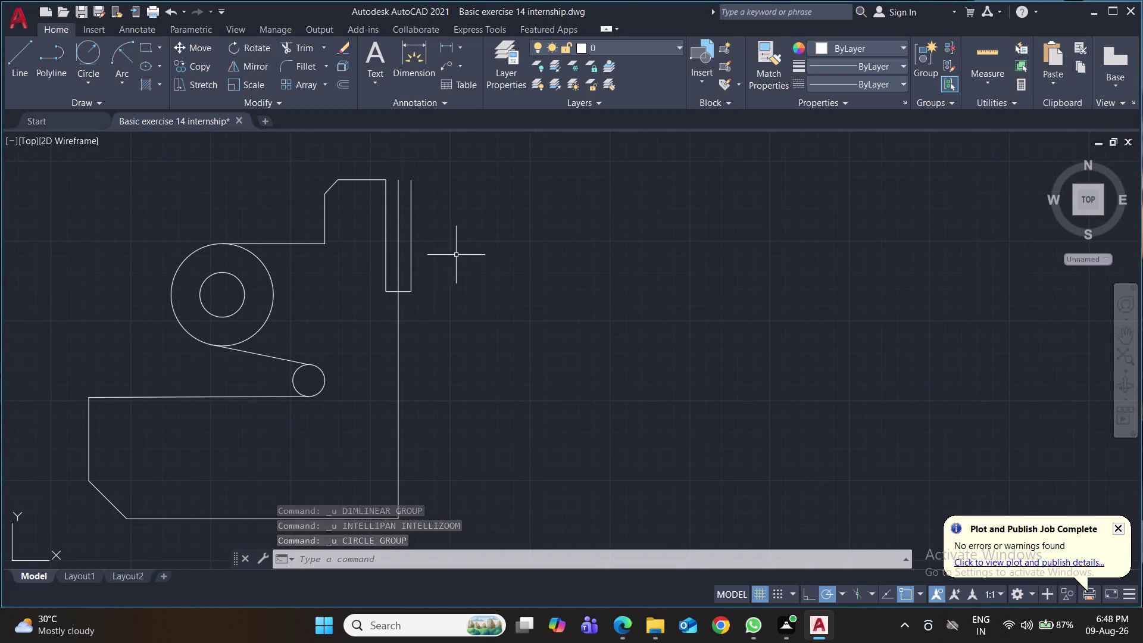
Close the slot's bottom corners with a 2.5-radius start-end-radius arc and save.
click(84, 85)
click(100, 104)
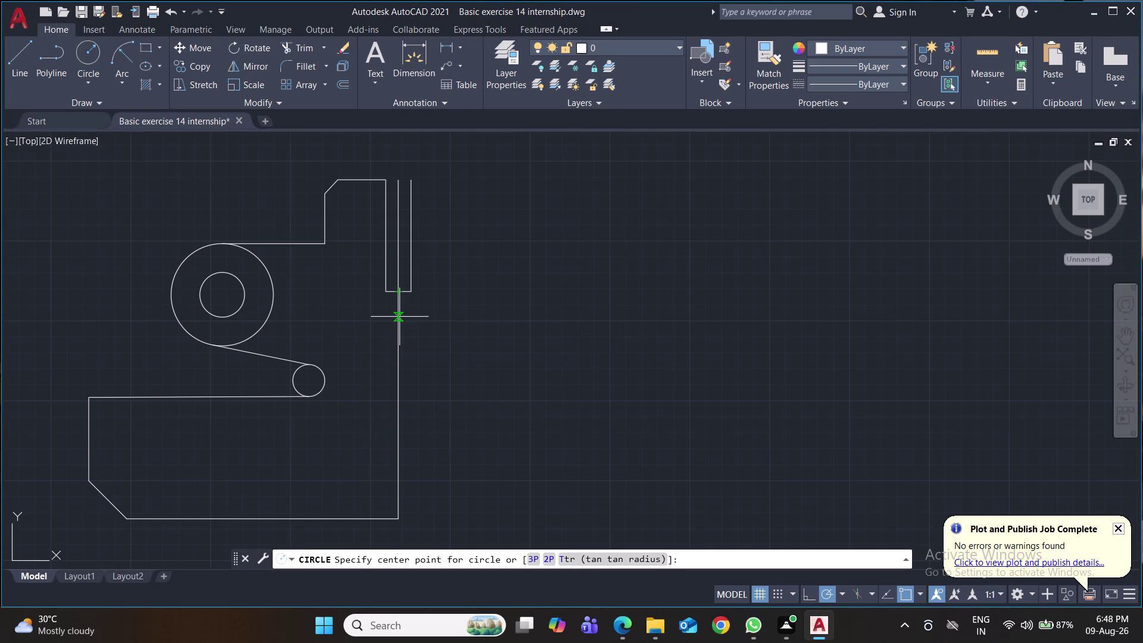
click(125, 80)
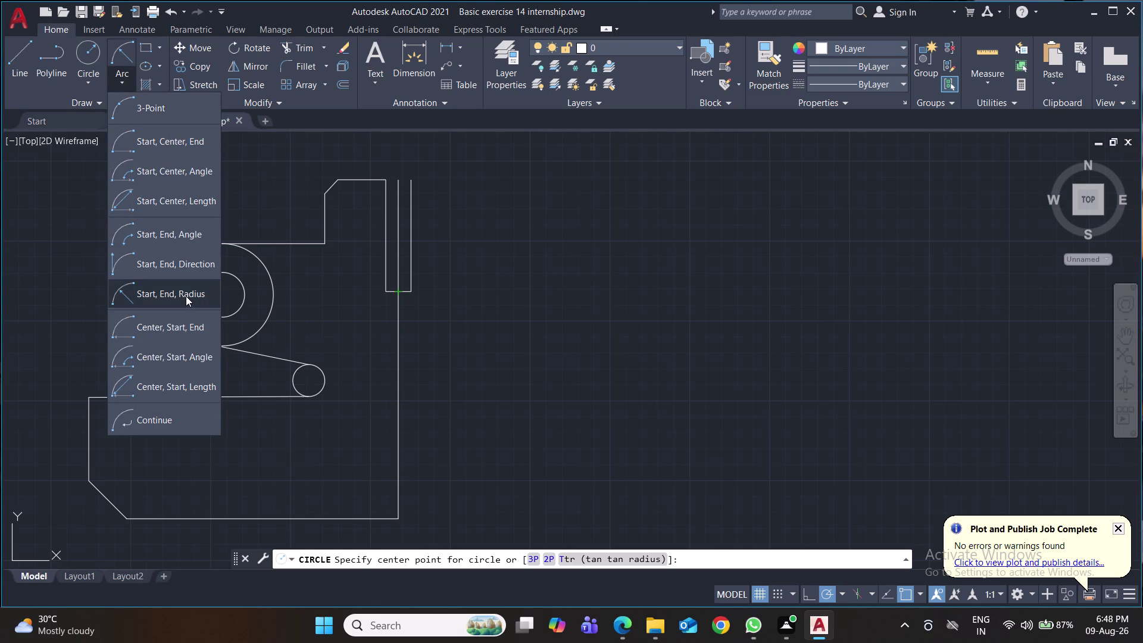
click(185, 295)
click(383, 294)
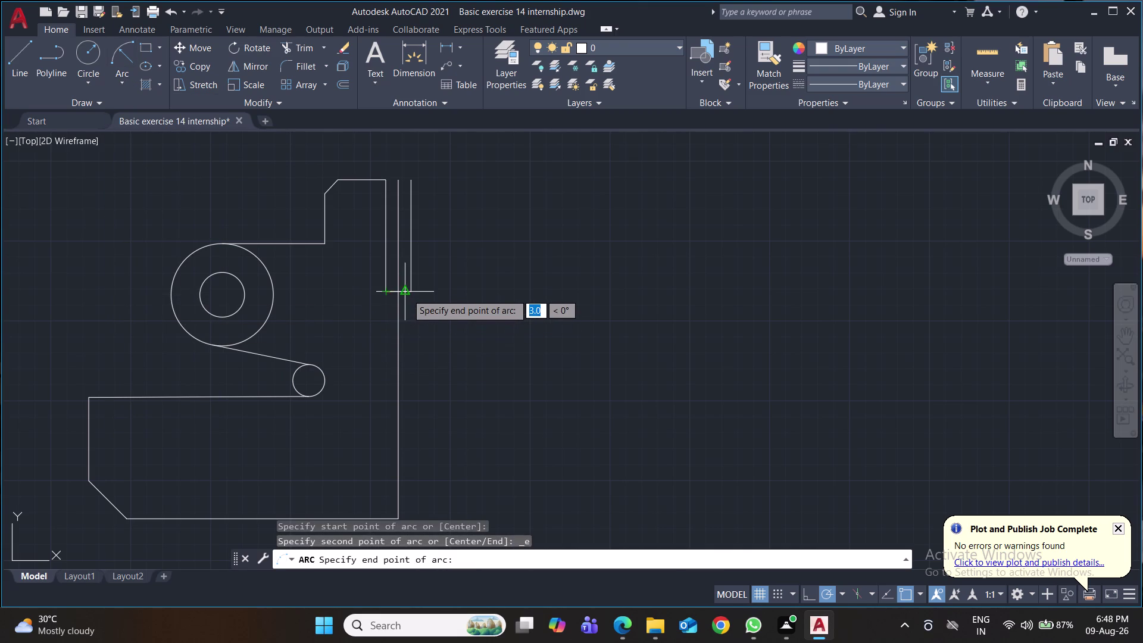
click(410, 294)
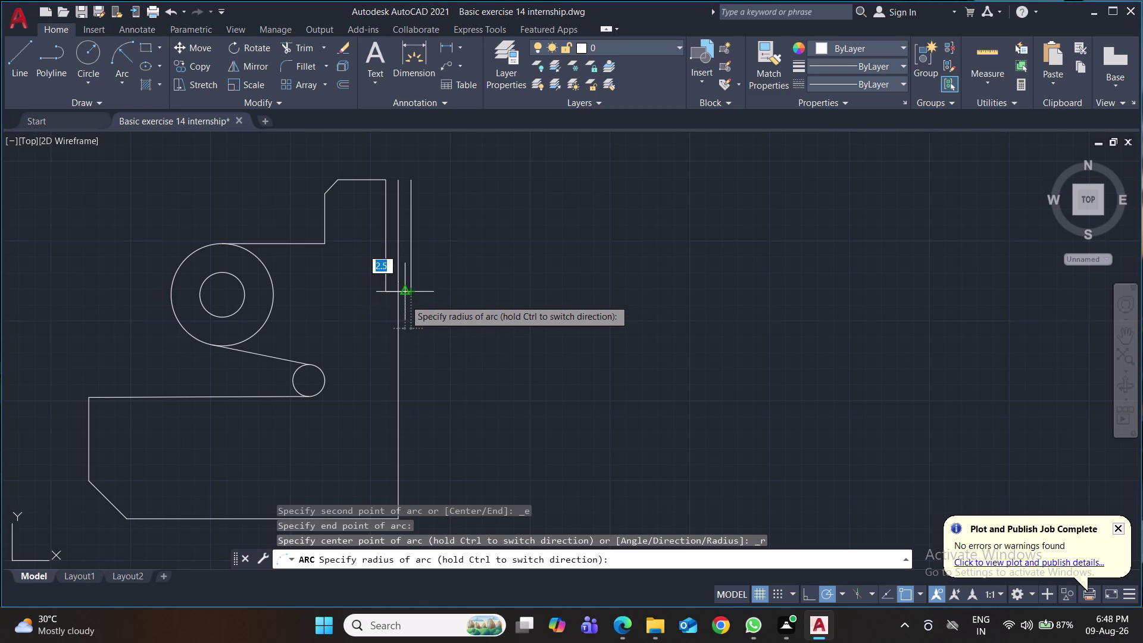
text(2.5)
key(Return)
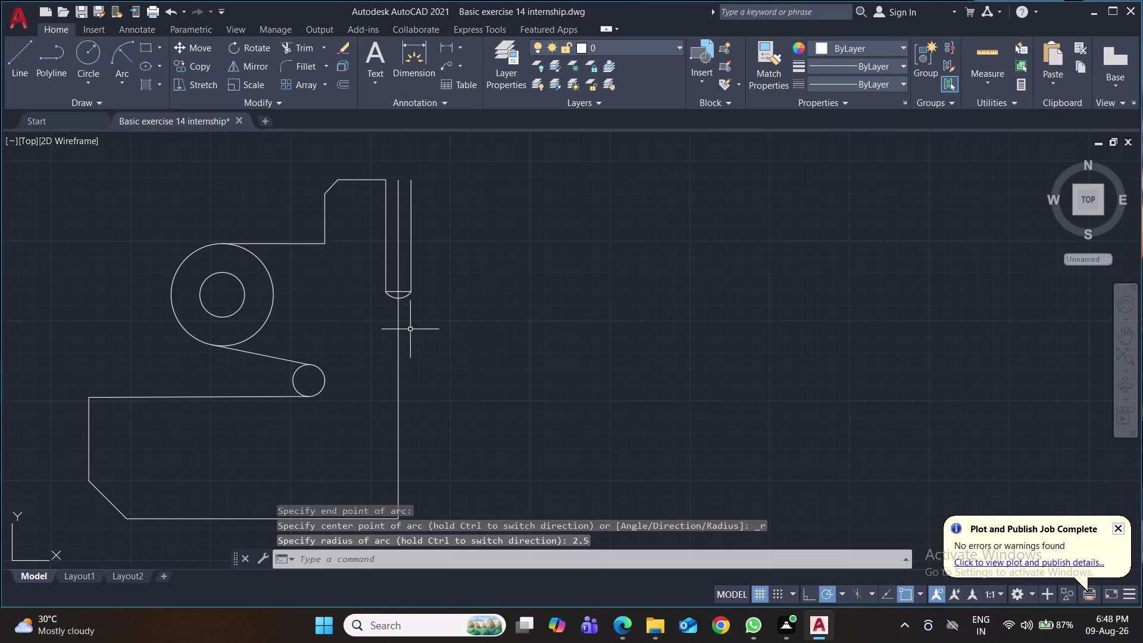
key(ctrl+s)
click(461, 48)
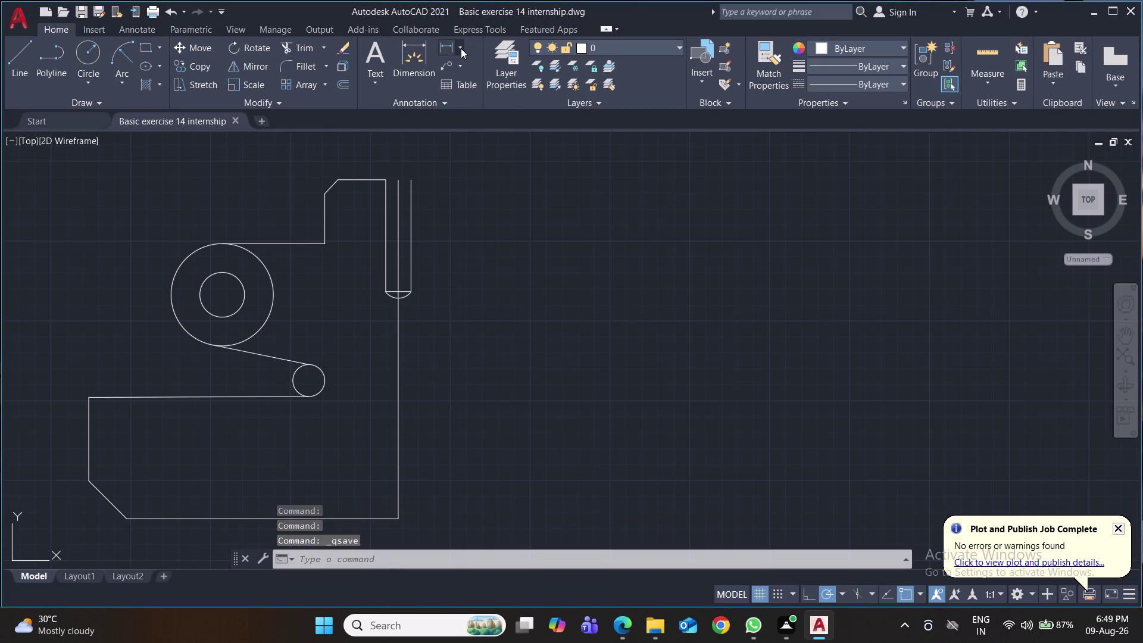
Add a trial R2.5 radius dimension to the slot end, then delete it.
click(461, 199)
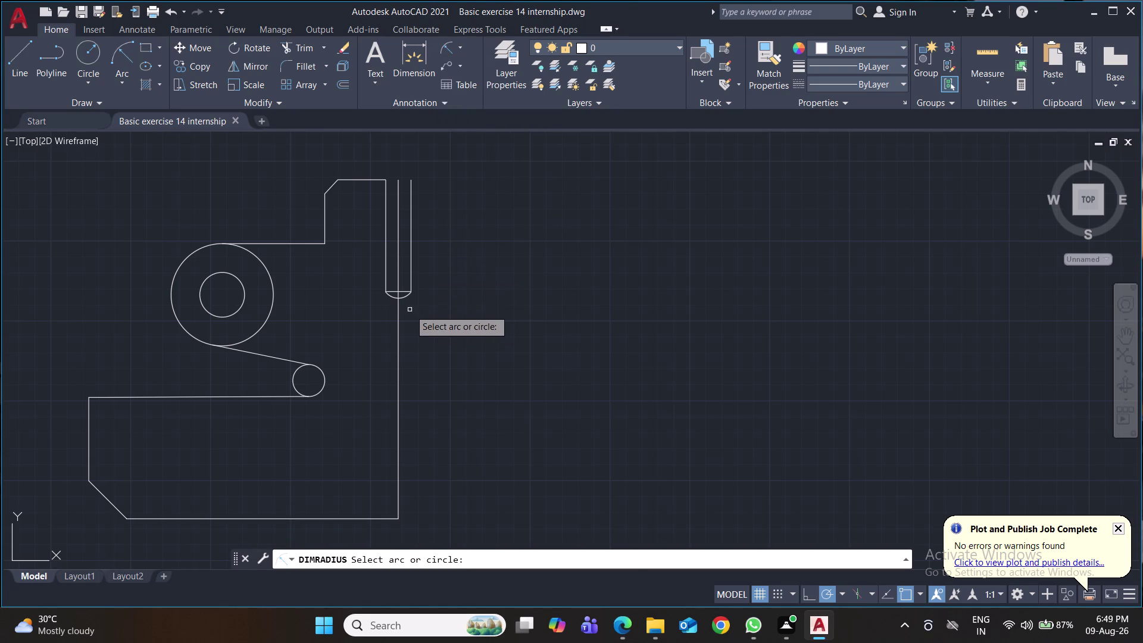
click(405, 298)
click(412, 305)
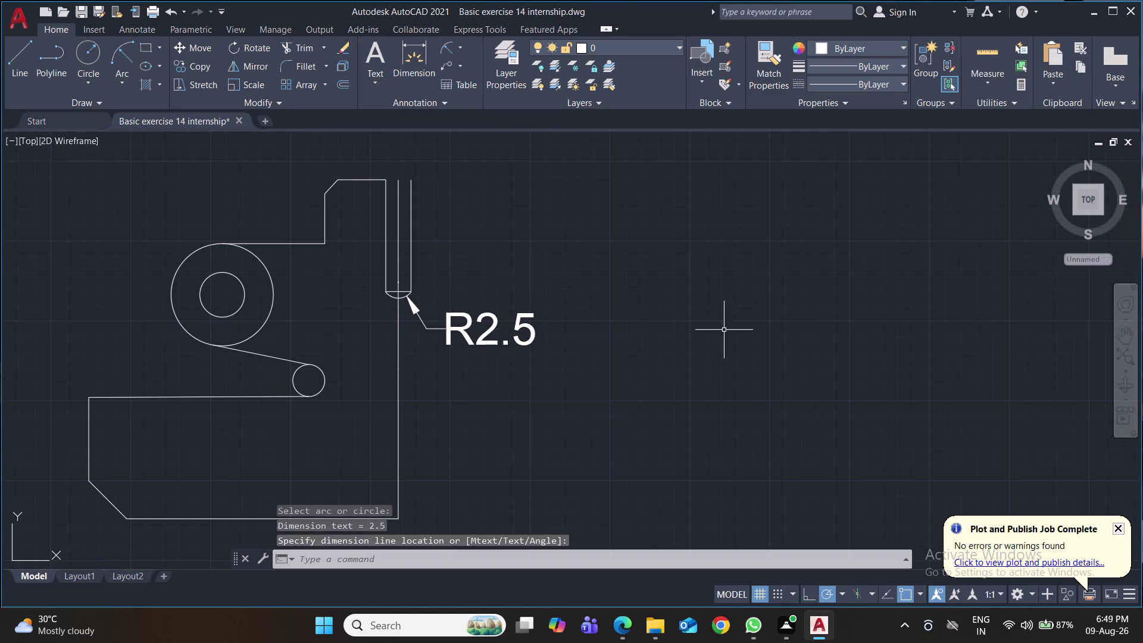
key(ctrl+s)
key(ctrl+s)
key(ctrl+s)
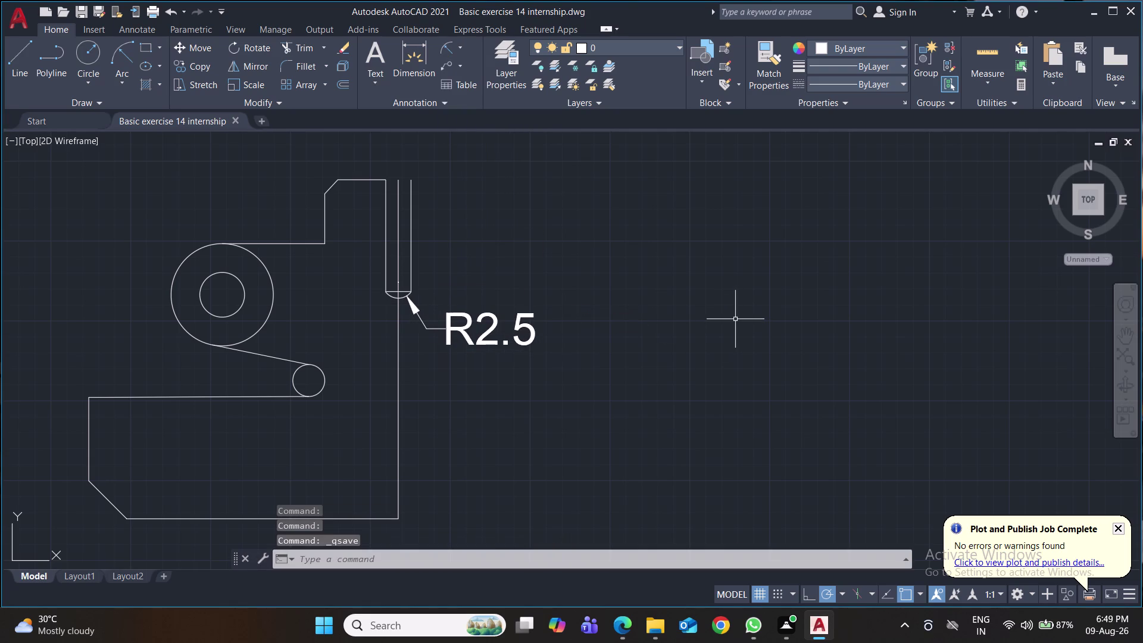
key(ctrl+z)
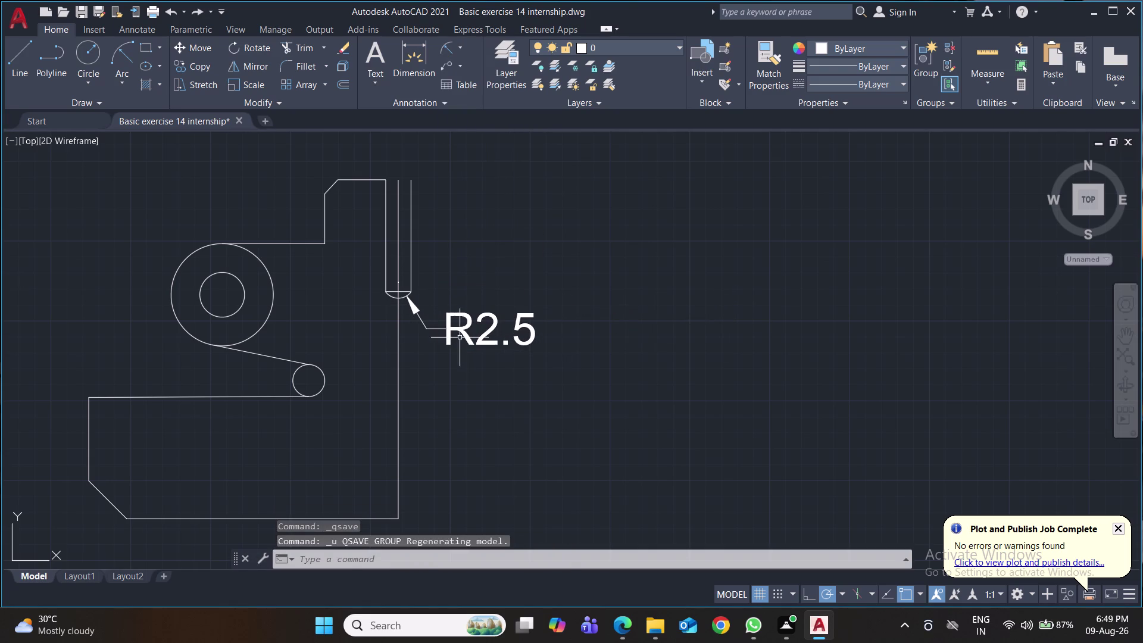
click(459, 337)
click(505, 336)
click(493, 318)
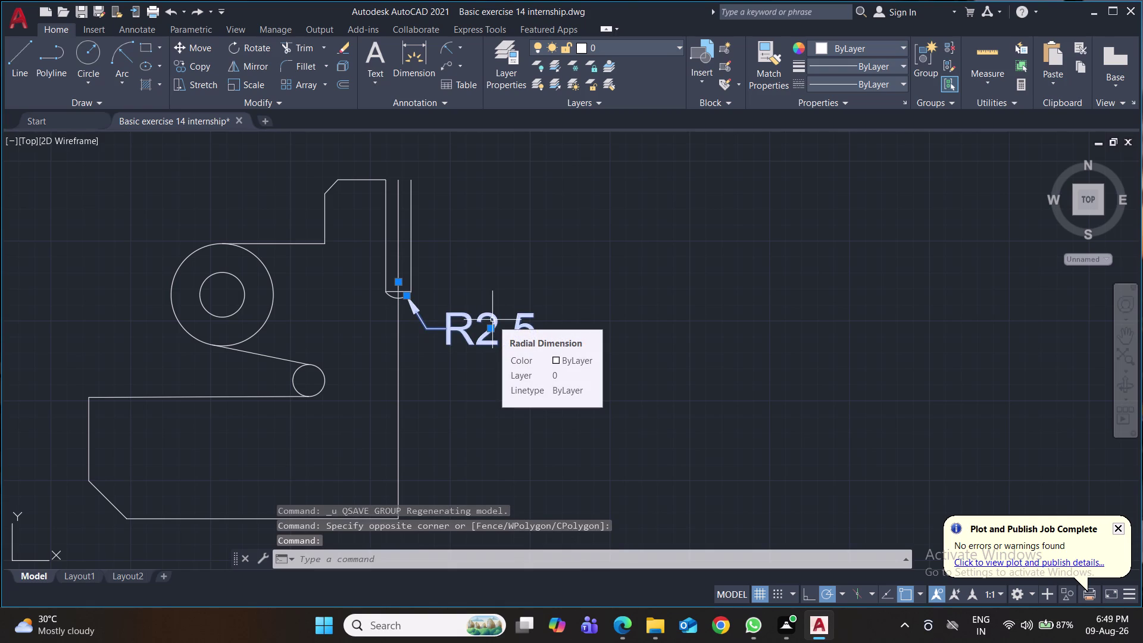
key(Delete)
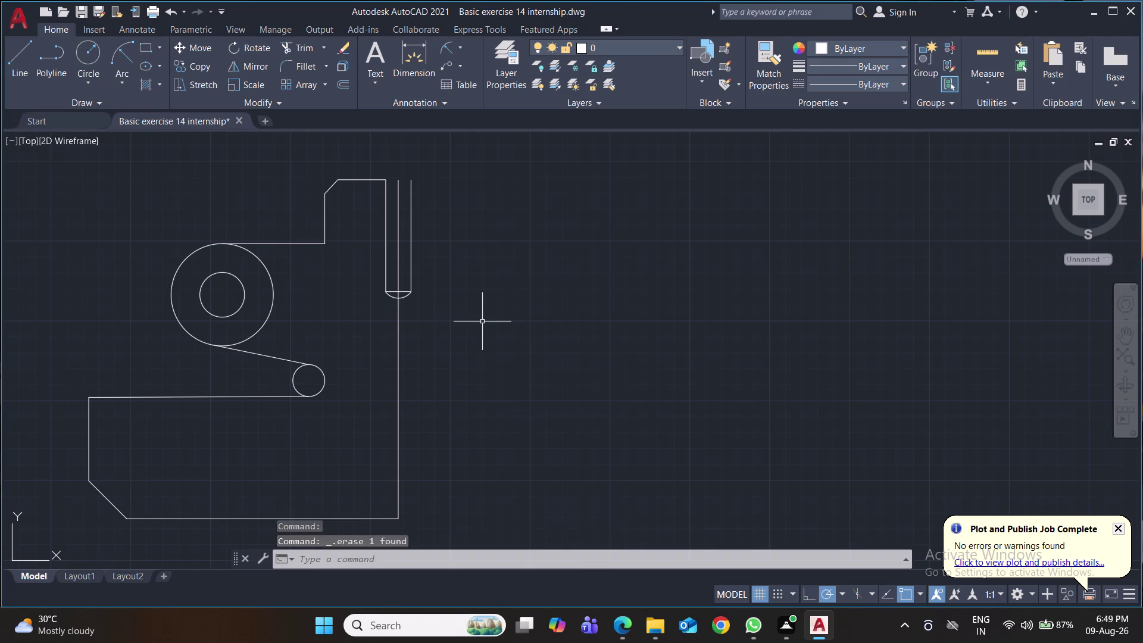
Erase the slot's right side line and straight bottom piece, and save.
click(403, 290)
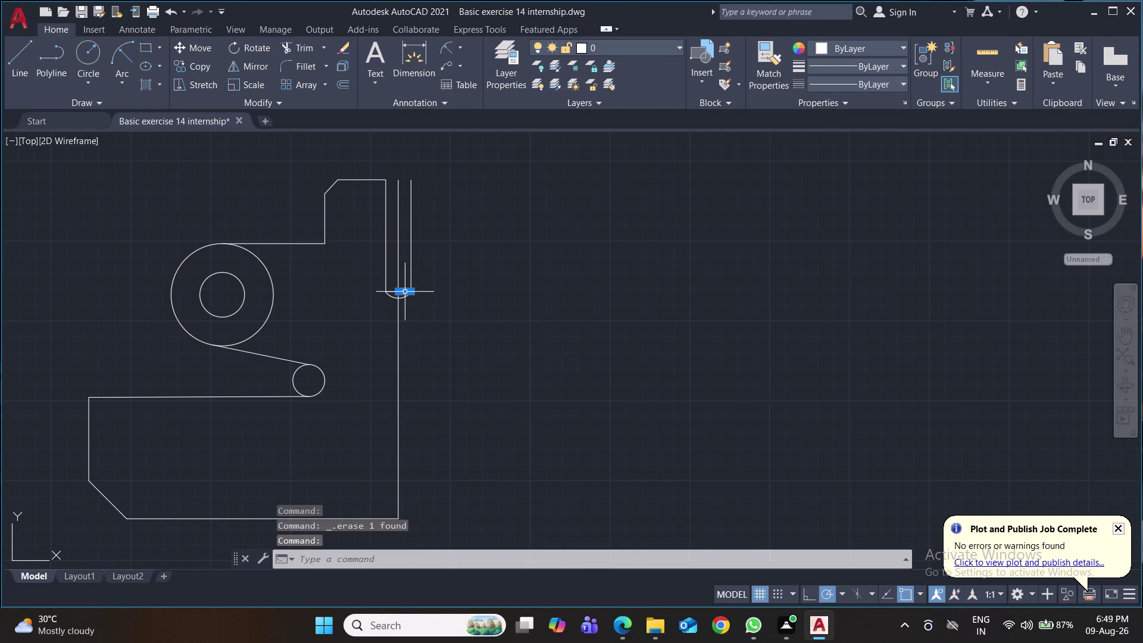
click(413, 266)
key(Delete)
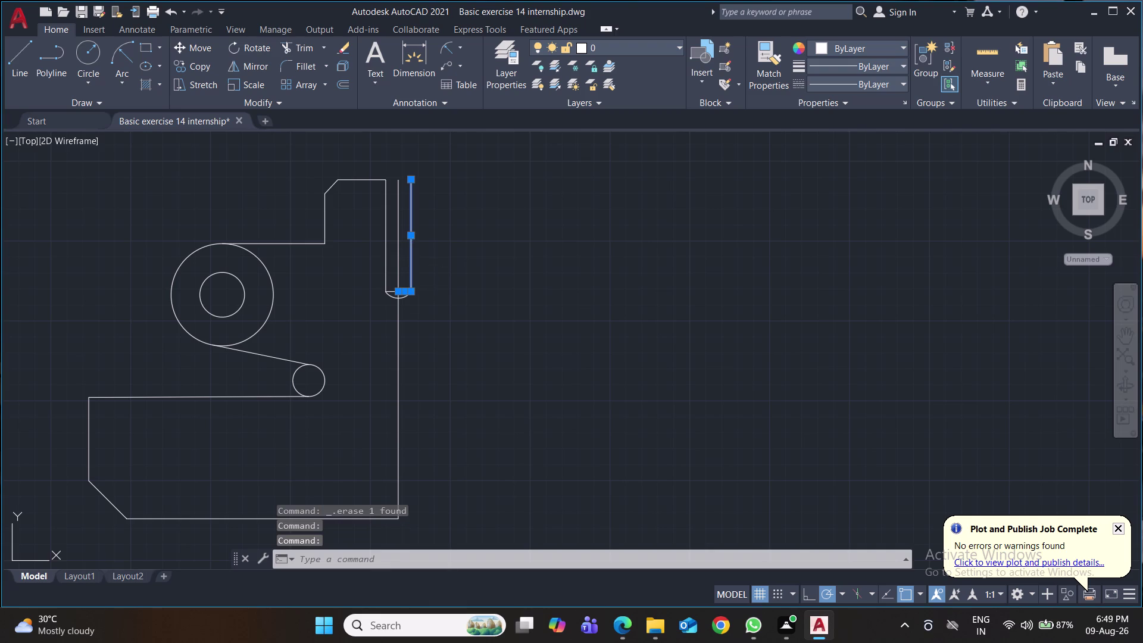
click(394, 293)
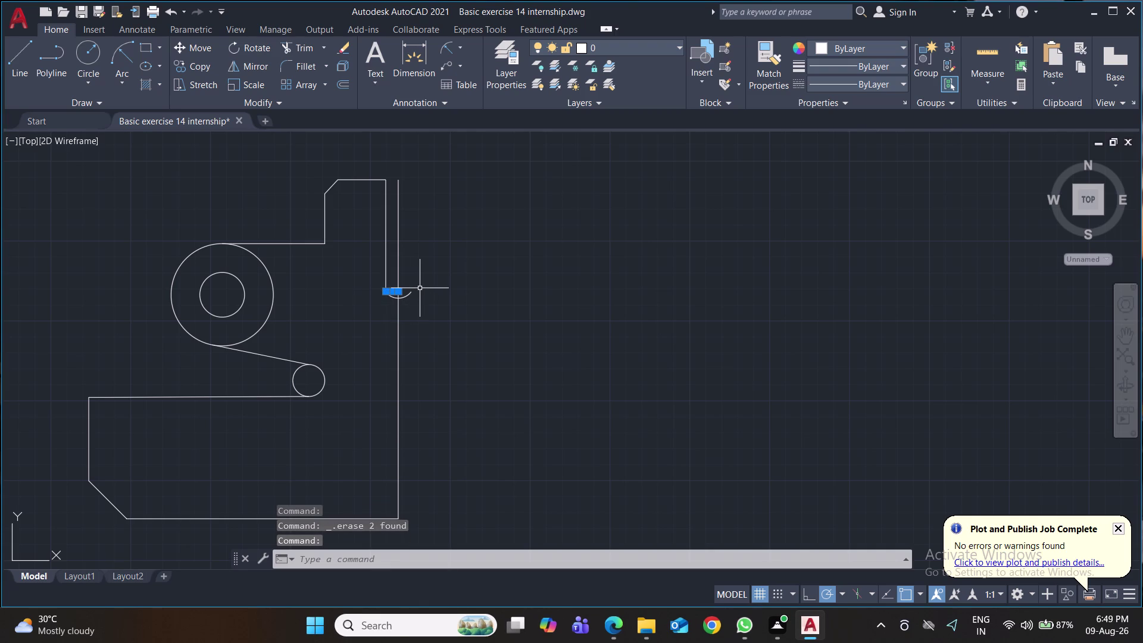
key(Delete)
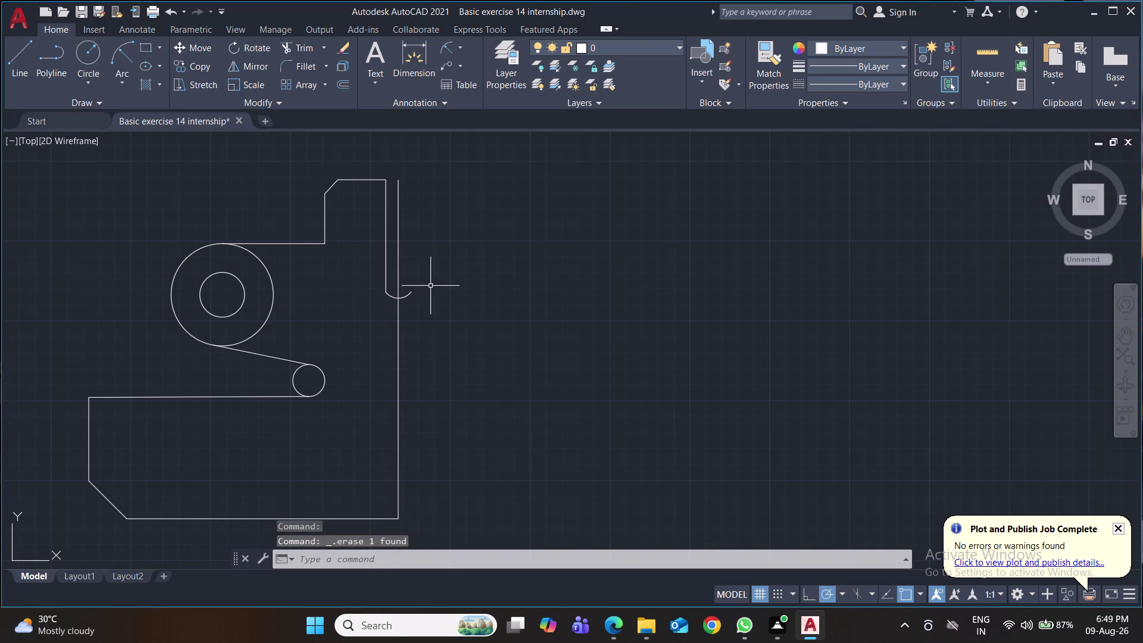
key(ctrl+s)
key(ctrl+s)
key(ctrl+s)
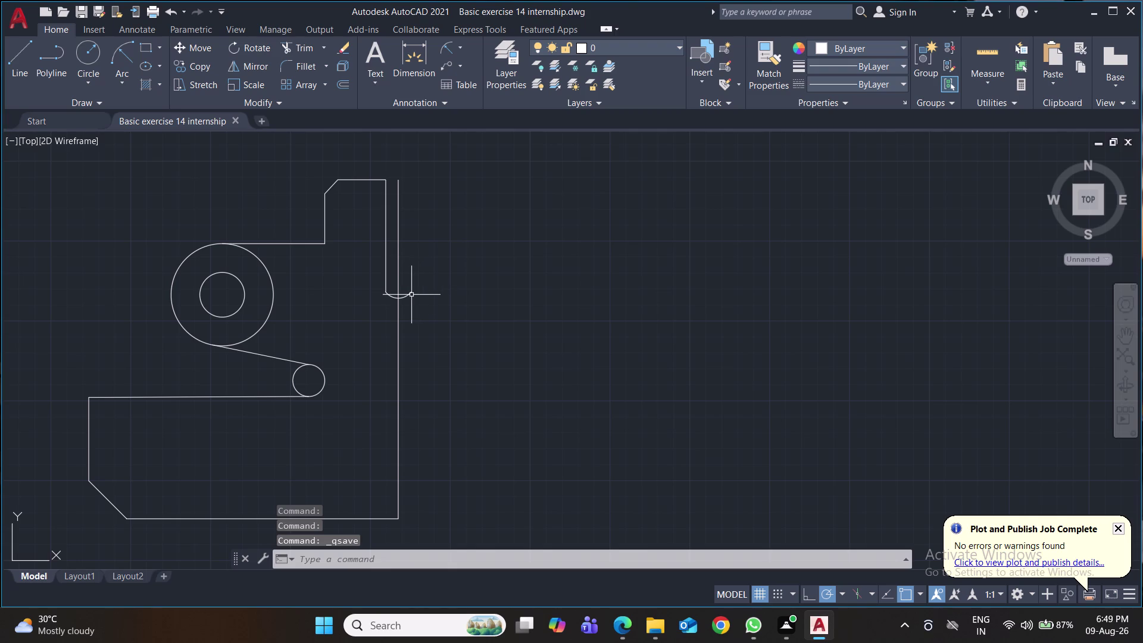
Trim the slot arc back to the long vertical centre line and save.
key(ctrl+s)
key(ctrl+s)
key(ctrl+s)
key(ctrl+s)
text(tr)
key(Return)
click(413, 293)
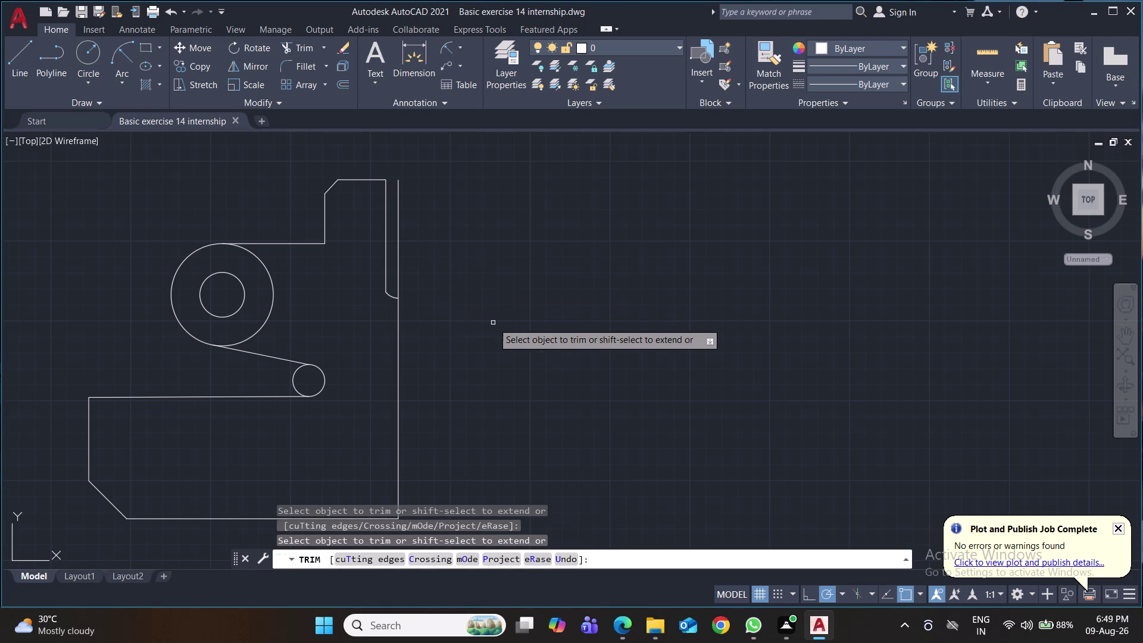
key(ctrl+s)
key(ctrl+s)
key(ctrl+s)
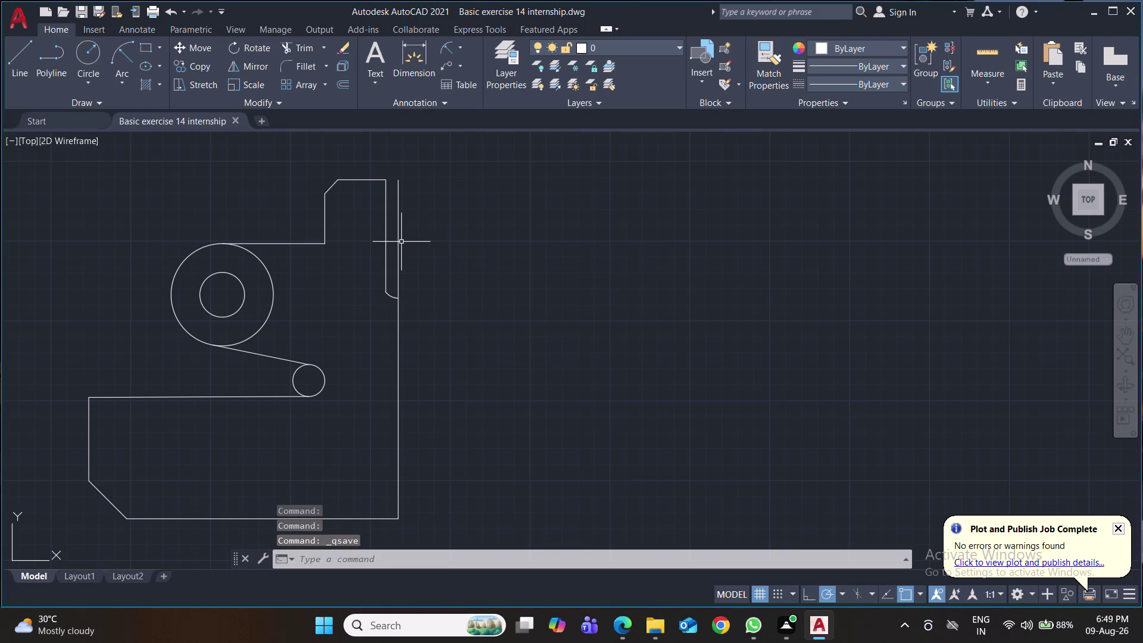
click(399, 242)
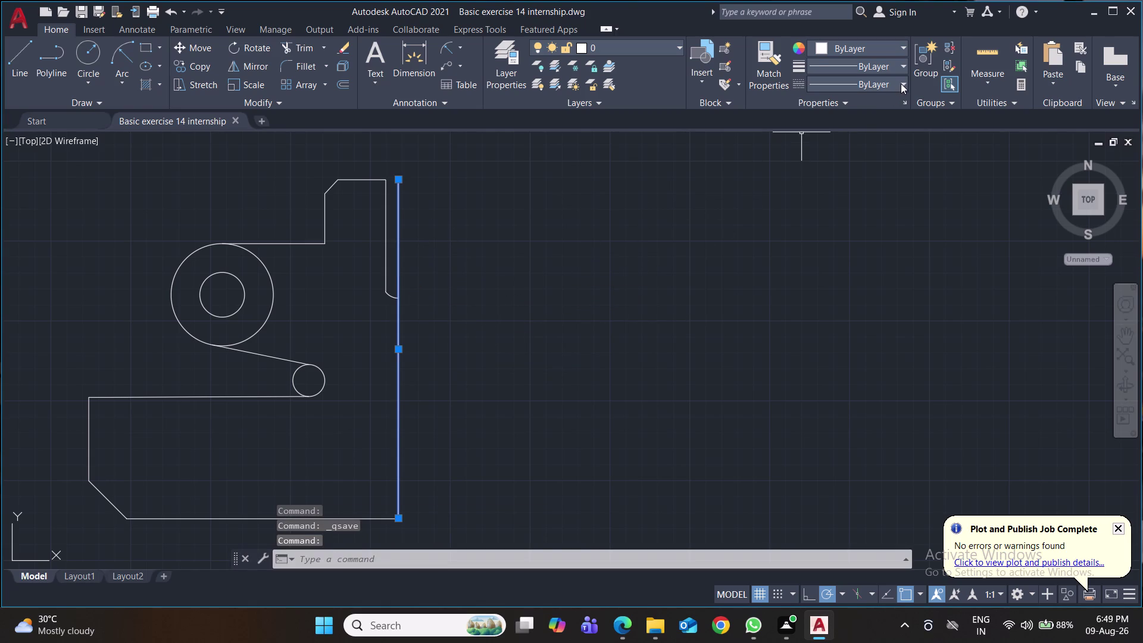
Load the CENTER linetype through the linetype manager.
click(901, 83)
click(873, 152)
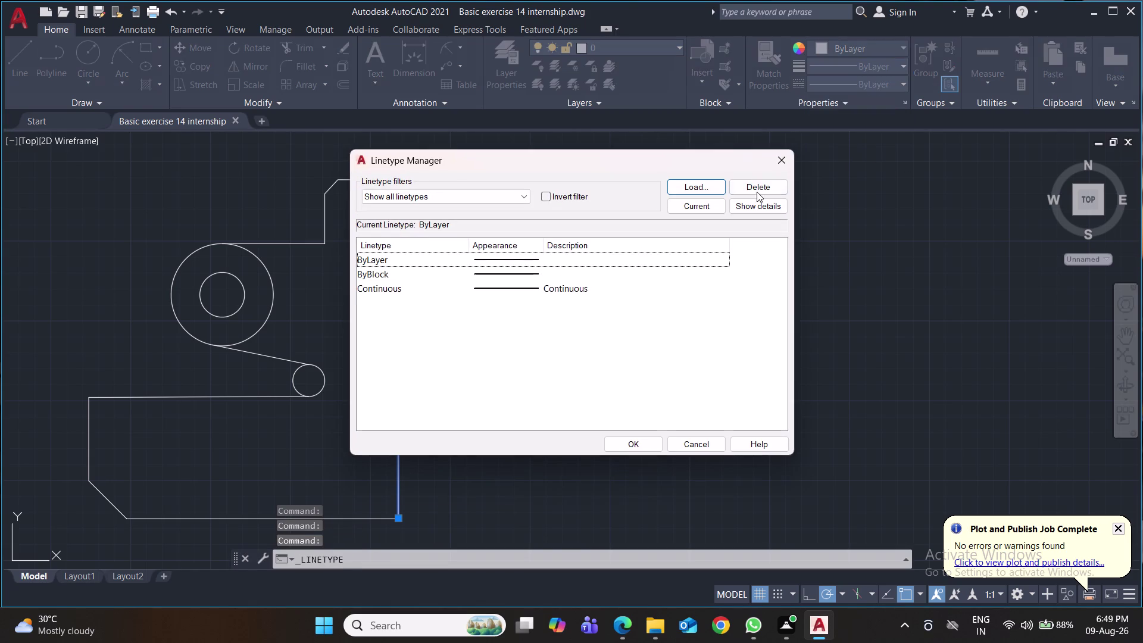
click(712, 189)
scroll(down, 3)
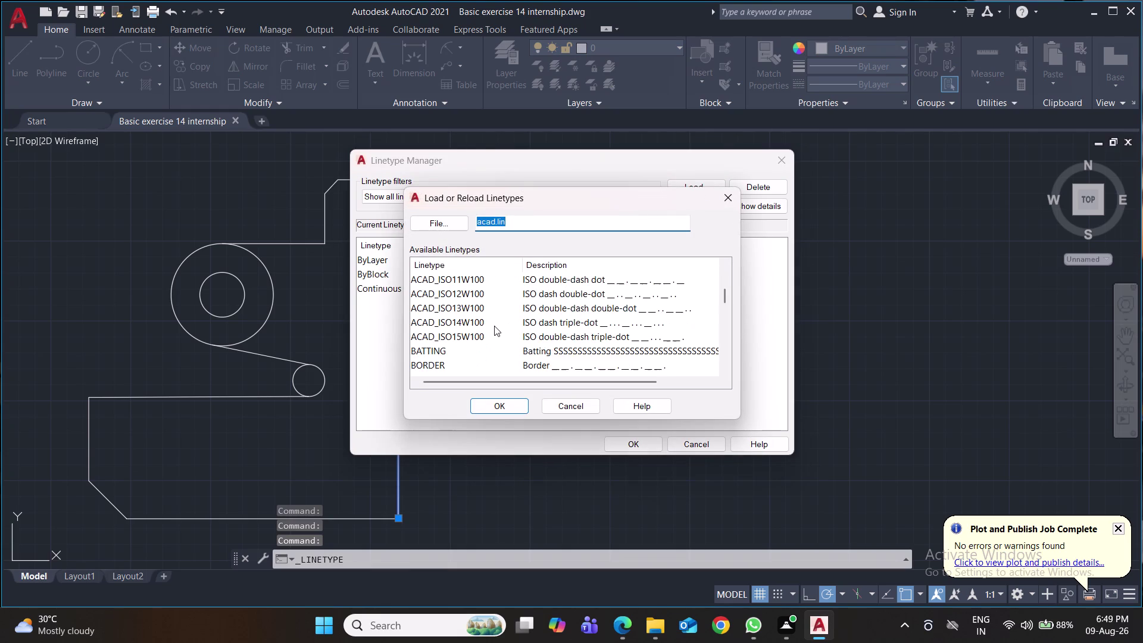
scroll(down, 3)
click(440, 365)
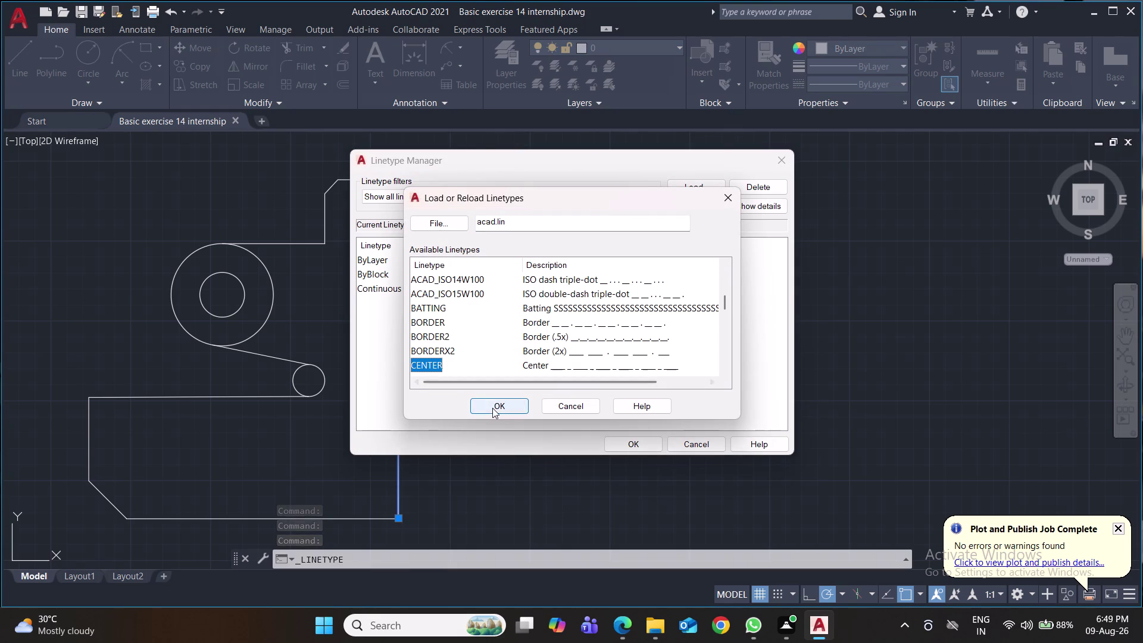
click(493, 408)
click(536, 284)
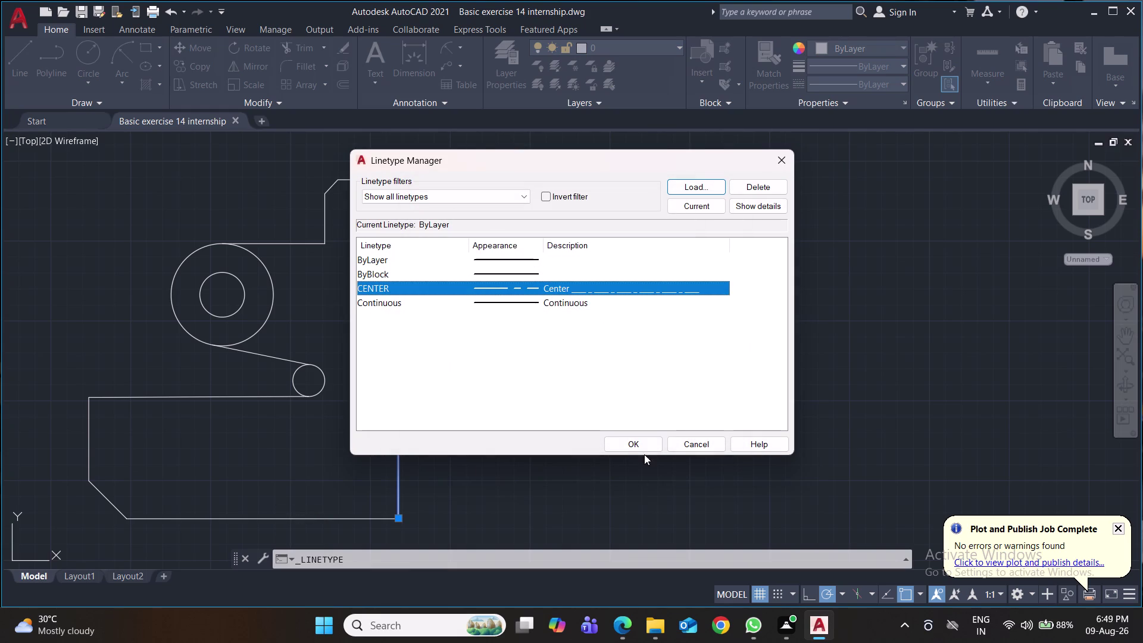
click(644, 445)
Give the long vertical line the CENTER linetype and save.
click(400, 270)
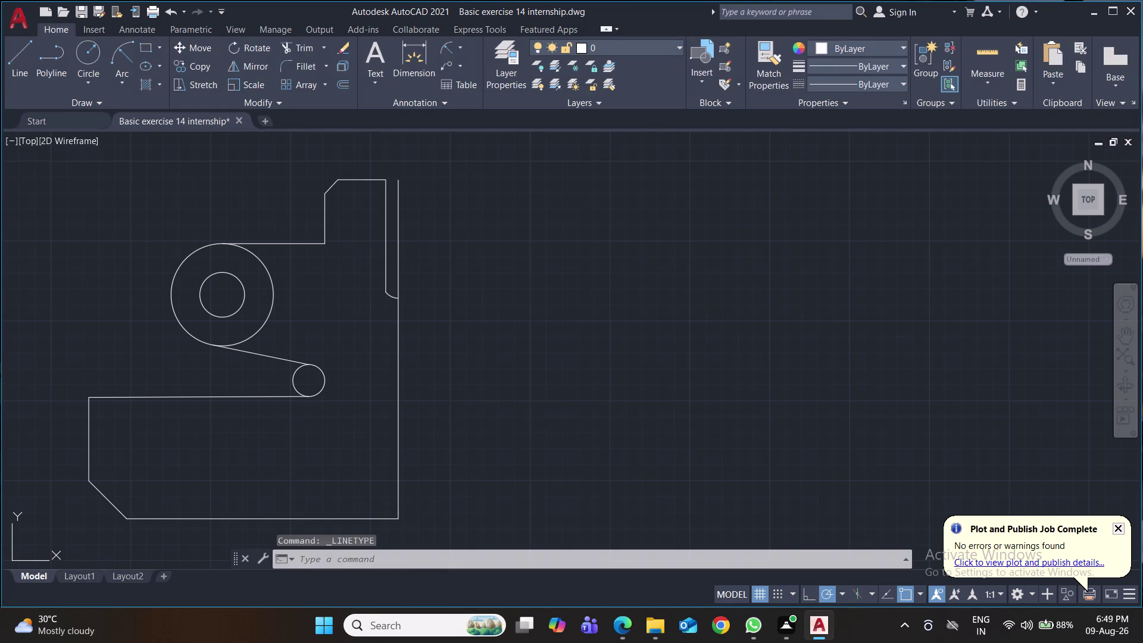
click(900, 85)
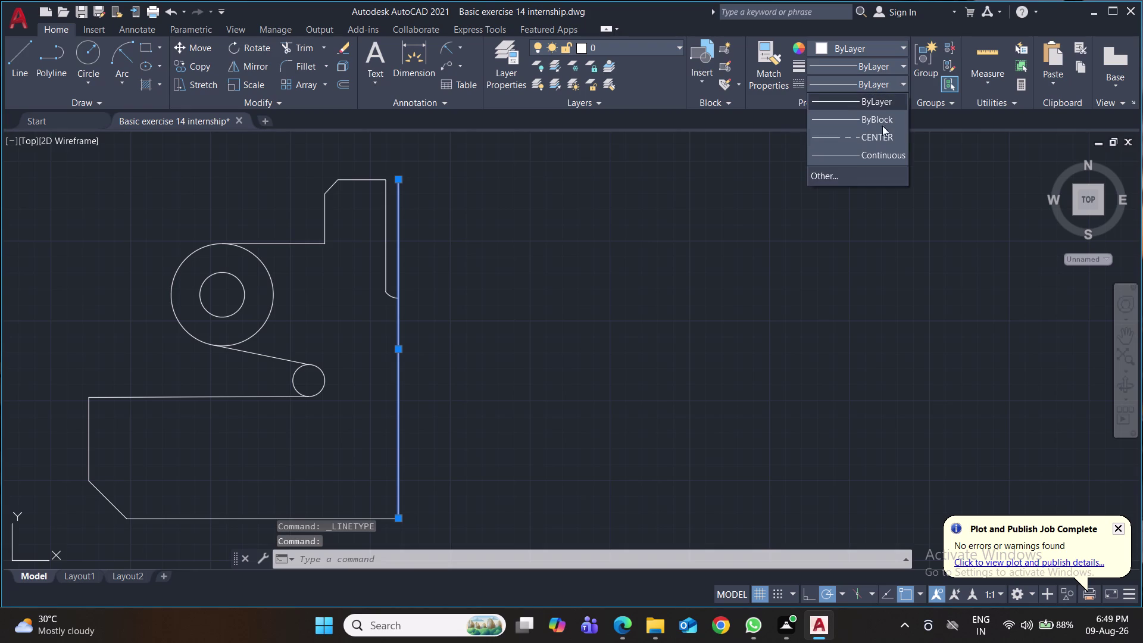
click(878, 136)
key(ctrl+s)
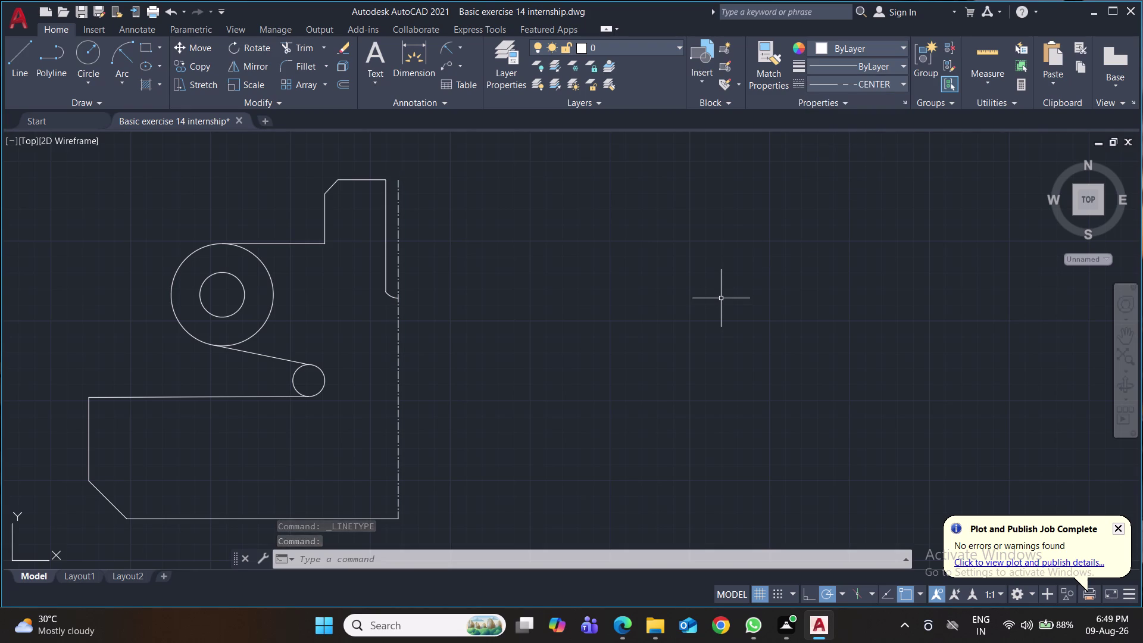
key(ctrl+s)
key(ctrl+s)
key(ctrl+s)
key(ctrl+s)
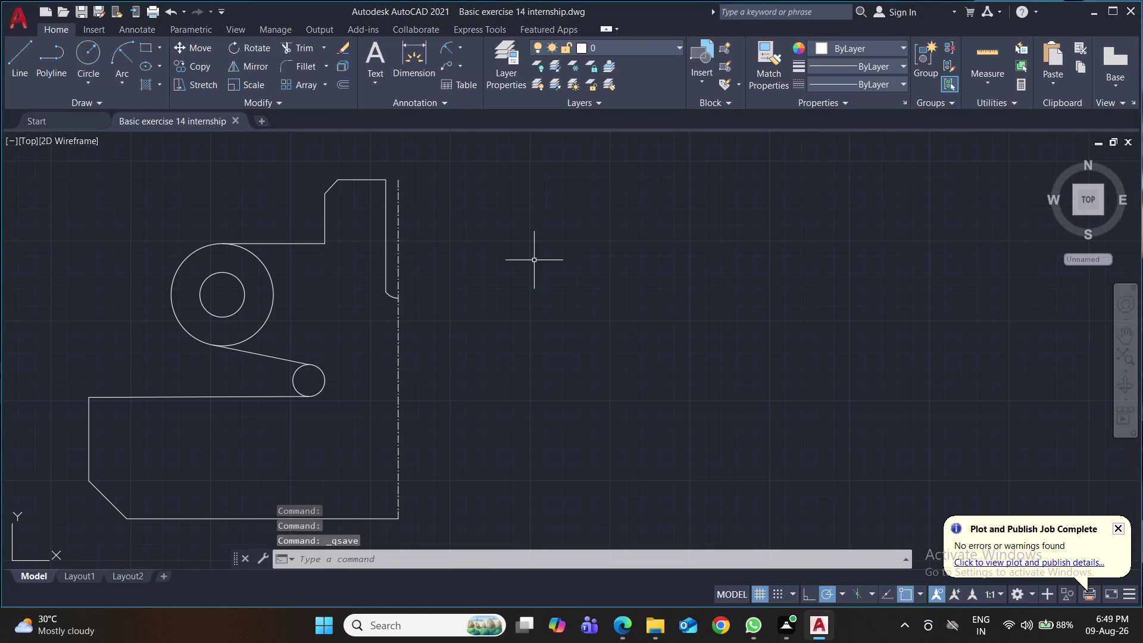
Mirror the windowed left-half outline about the centre line, keeping the original objects.
text(mi)
key(Return)
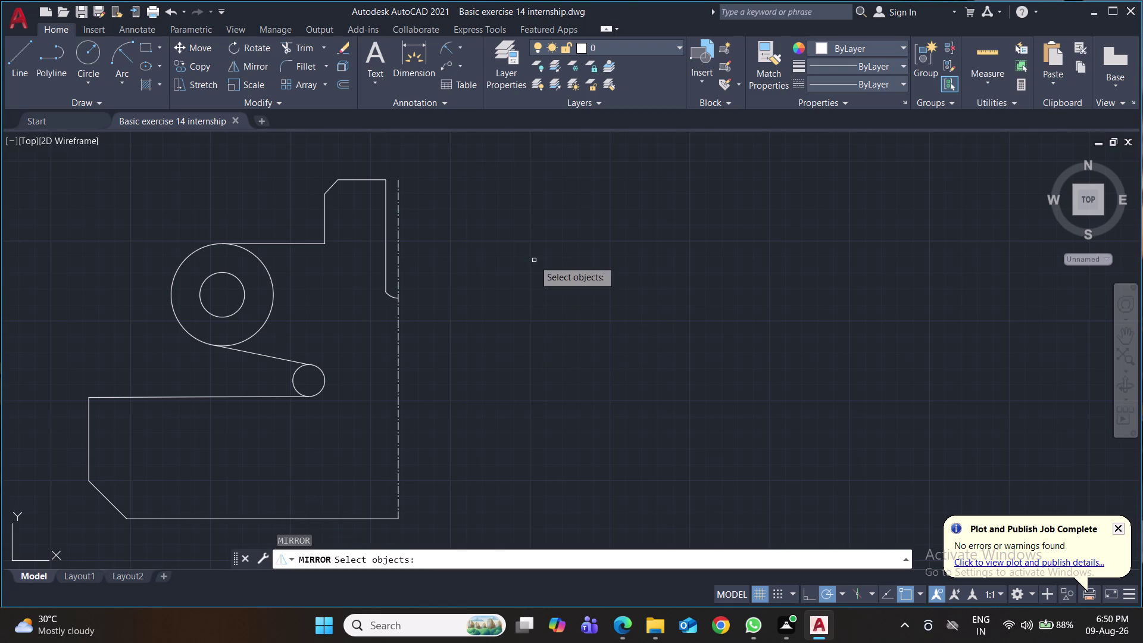
click(425, 160)
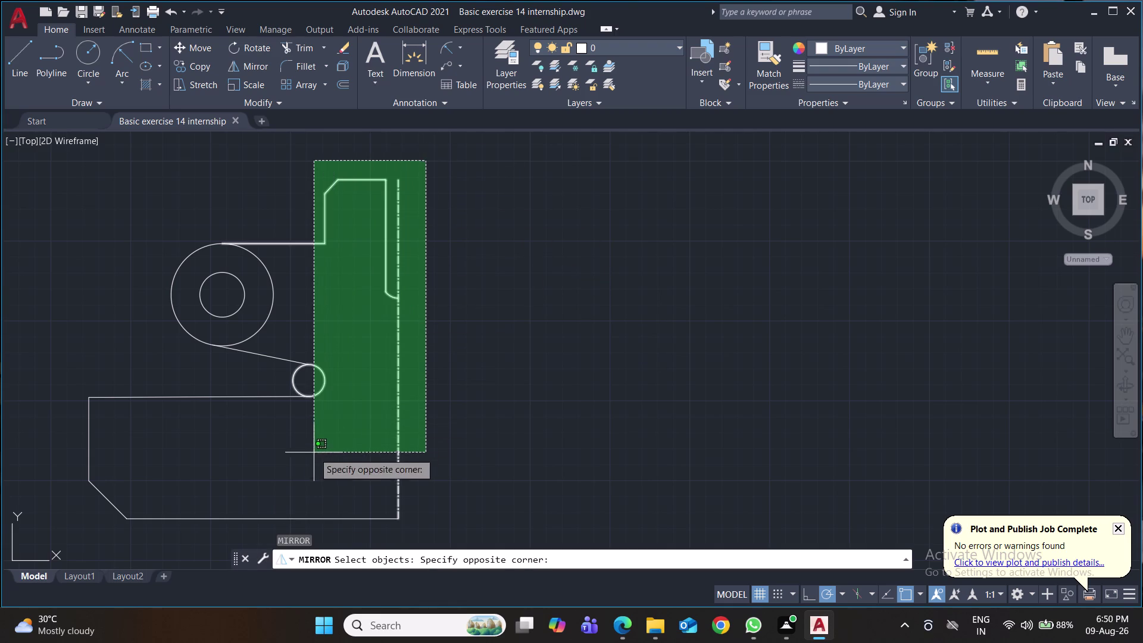
click(78, 528)
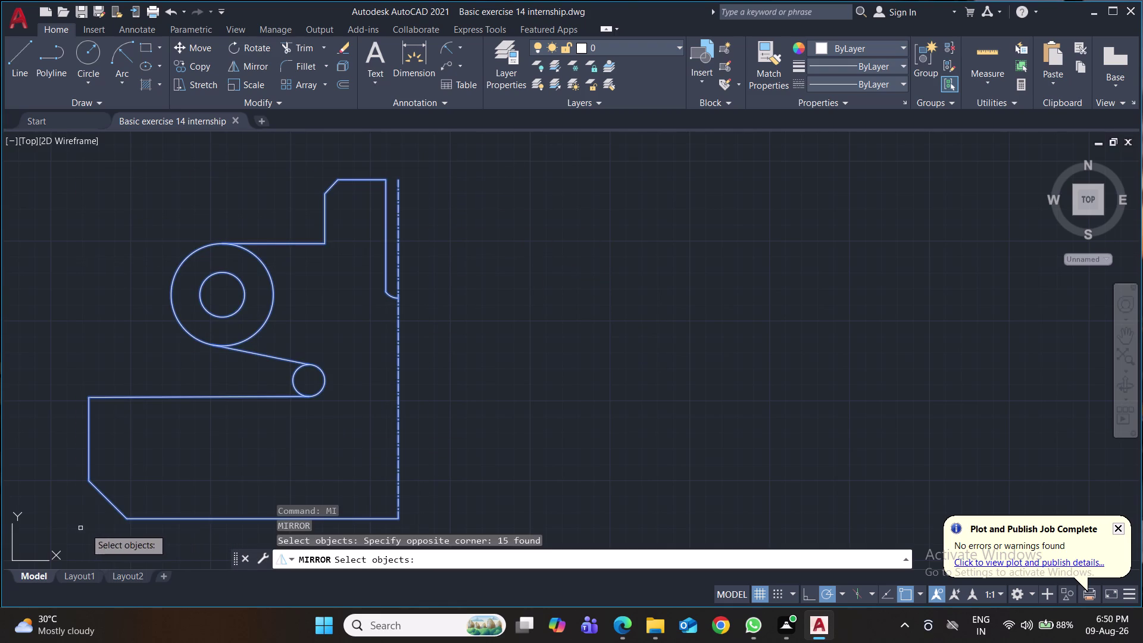
key(Return)
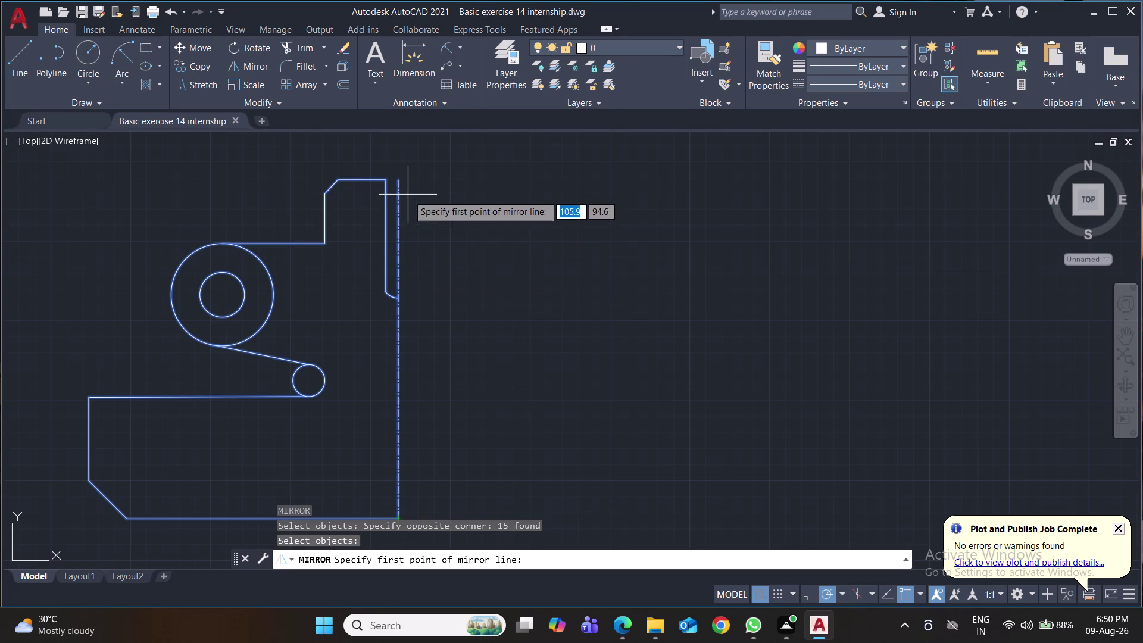
click(398, 517)
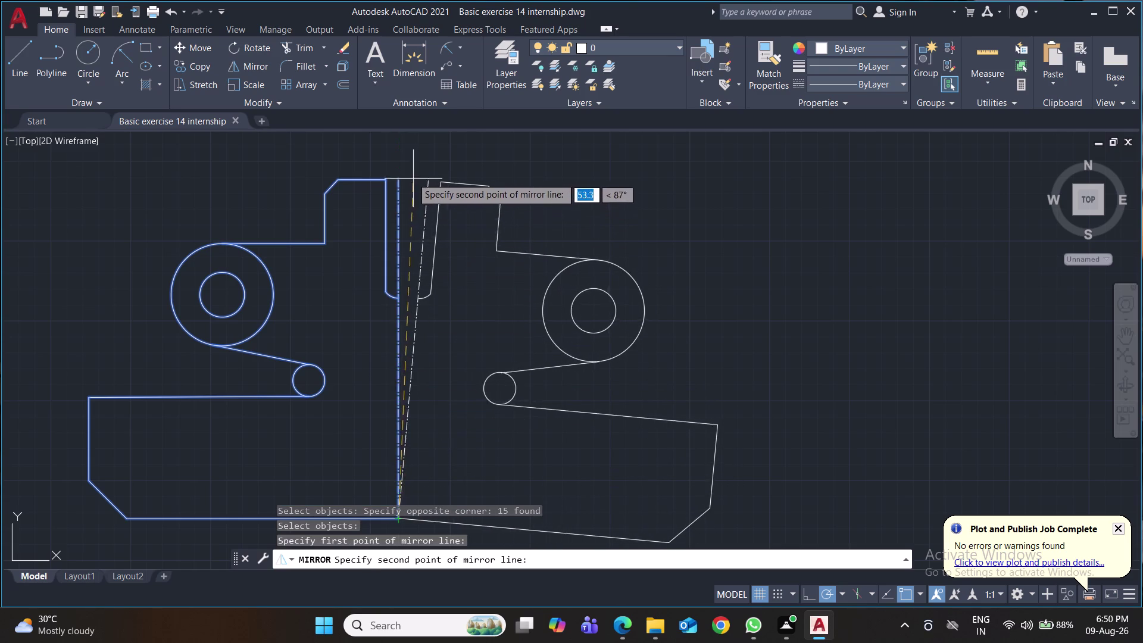
click(399, 184)
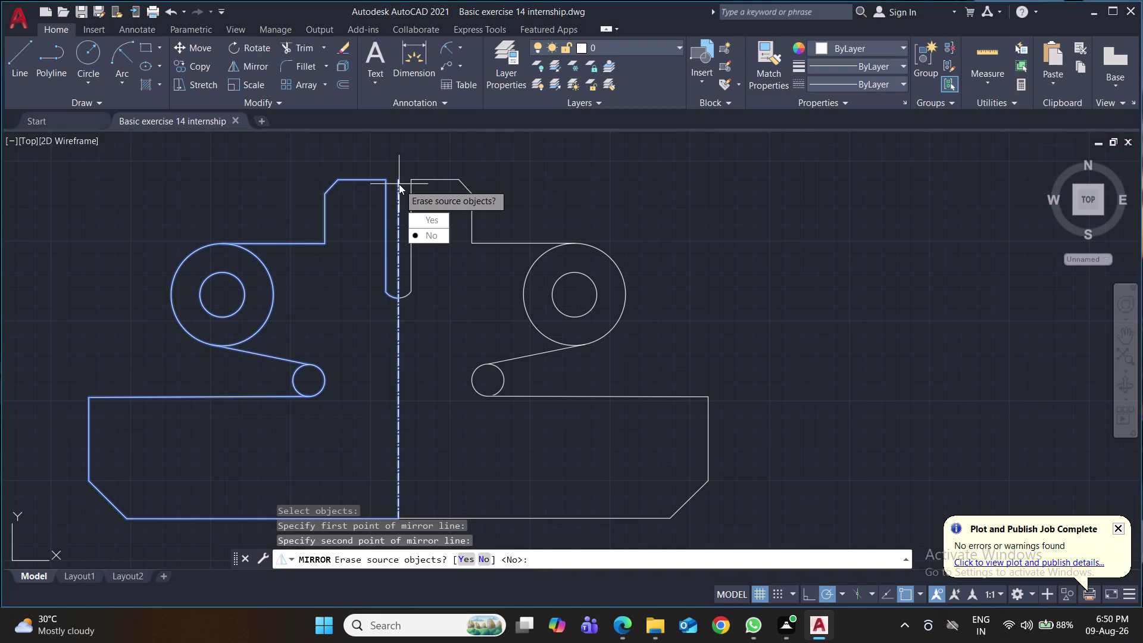
drag(446, 238, 399, 184)
scroll(down, 3)
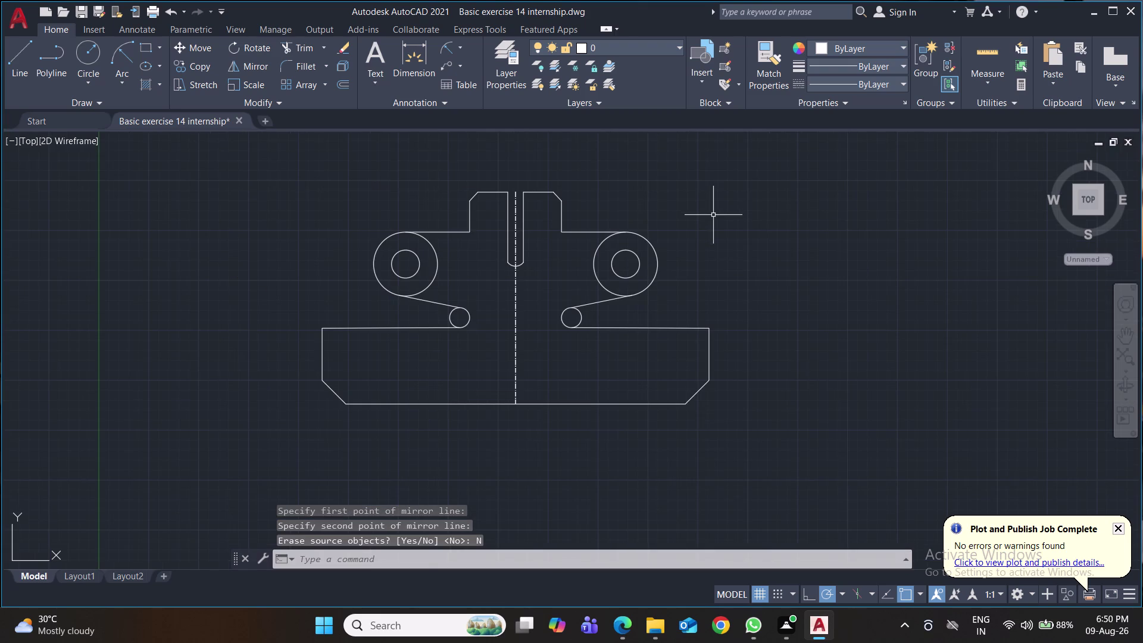
Recentre the finished part in the view and save the drawing.
middle_drag(725, 239, 682, 232)
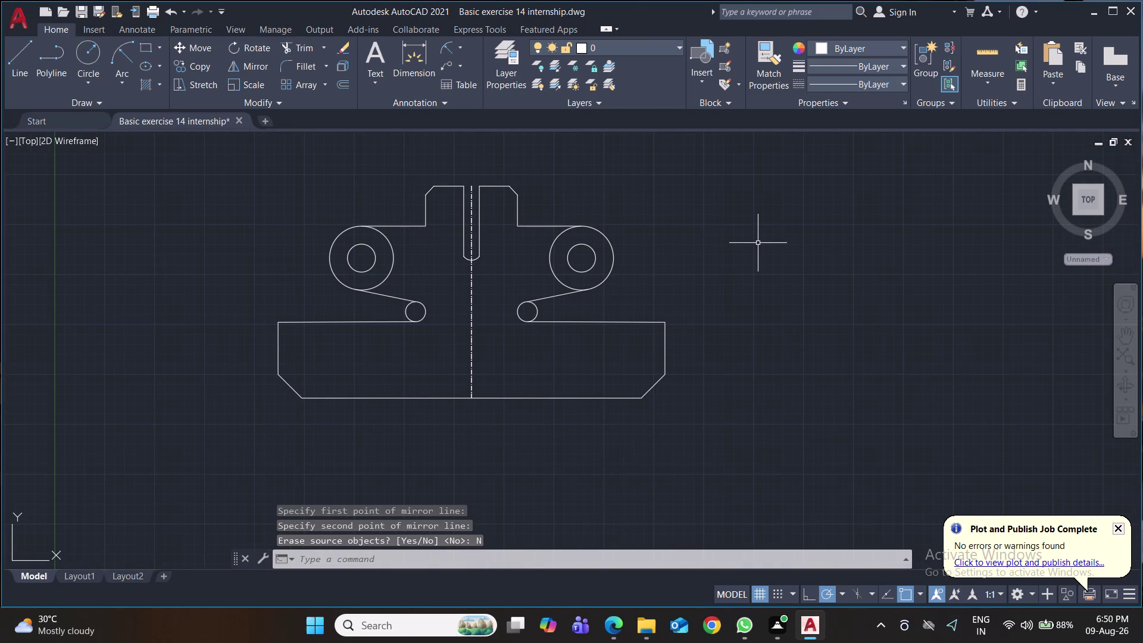
scroll(up, 3)
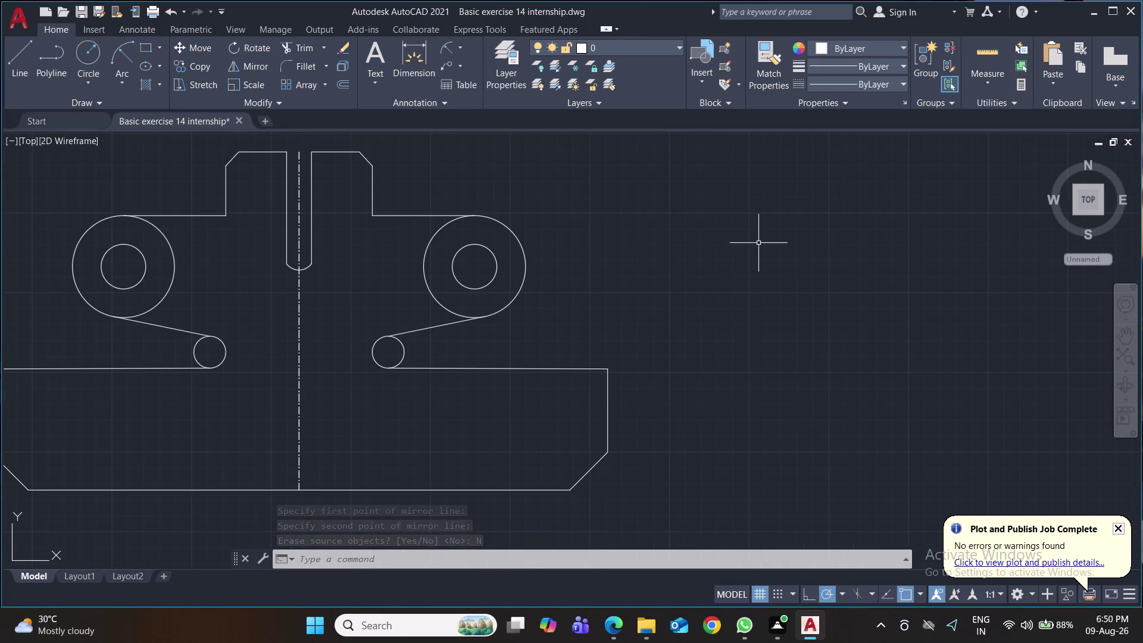
scroll(down, 3)
middle_click(758, 243)
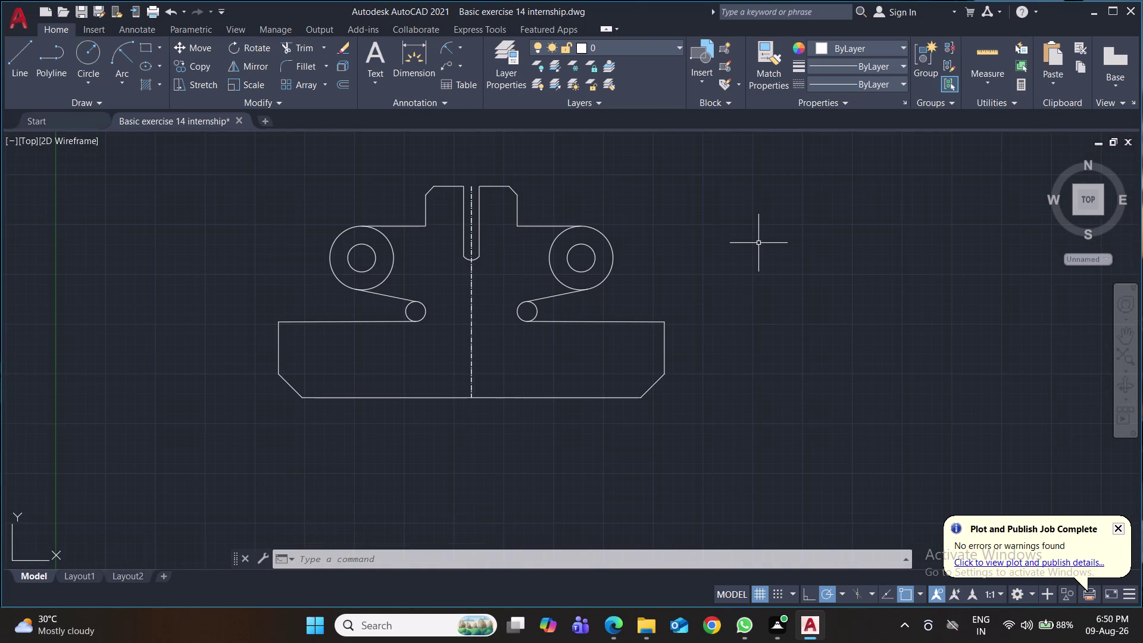
key(ctrl+s)
key(ctrl+s)
key(ctrl+s)
key(ctrl+s)
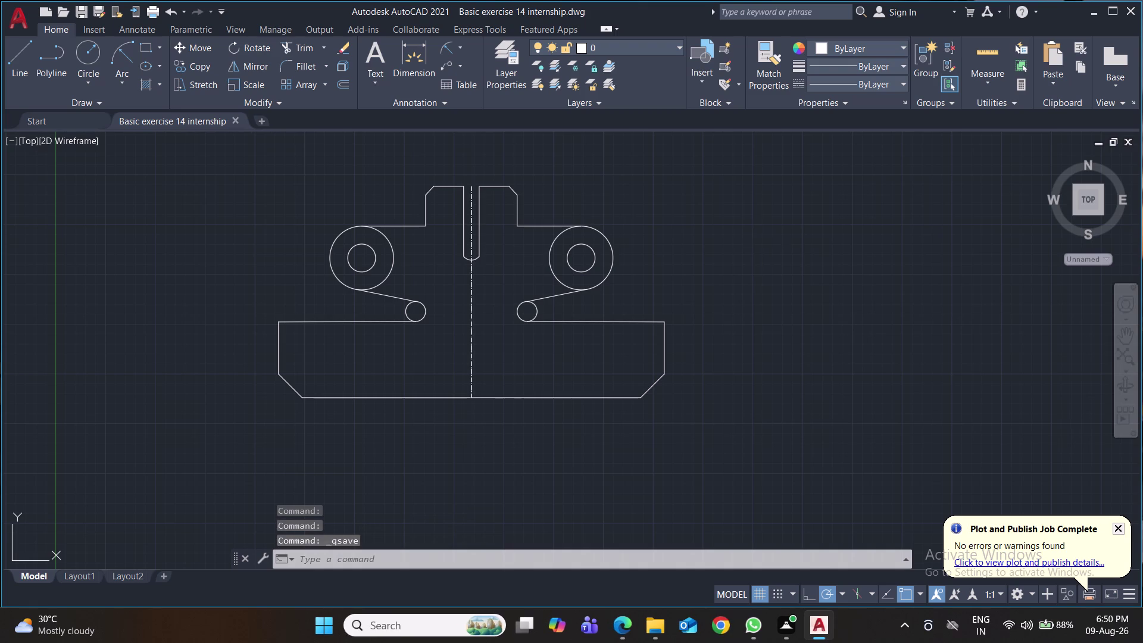
key(ctrl+s)
Trim the inner arcs of the left and right small circles, then save.
text(tr)
key(Return)
click(405, 310)
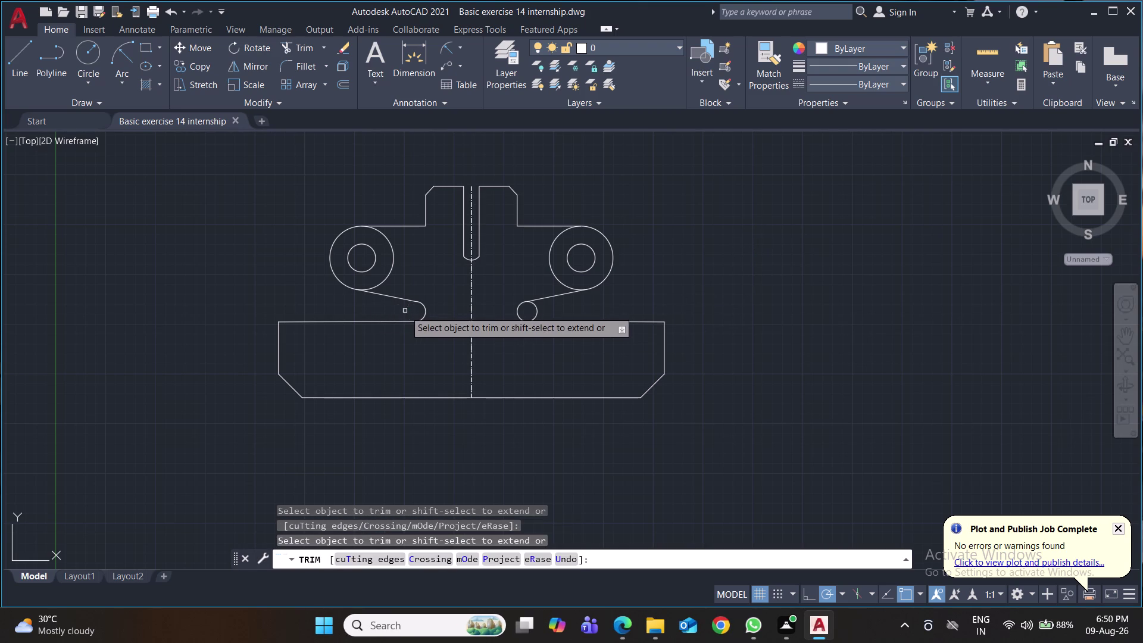
click(535, 309)
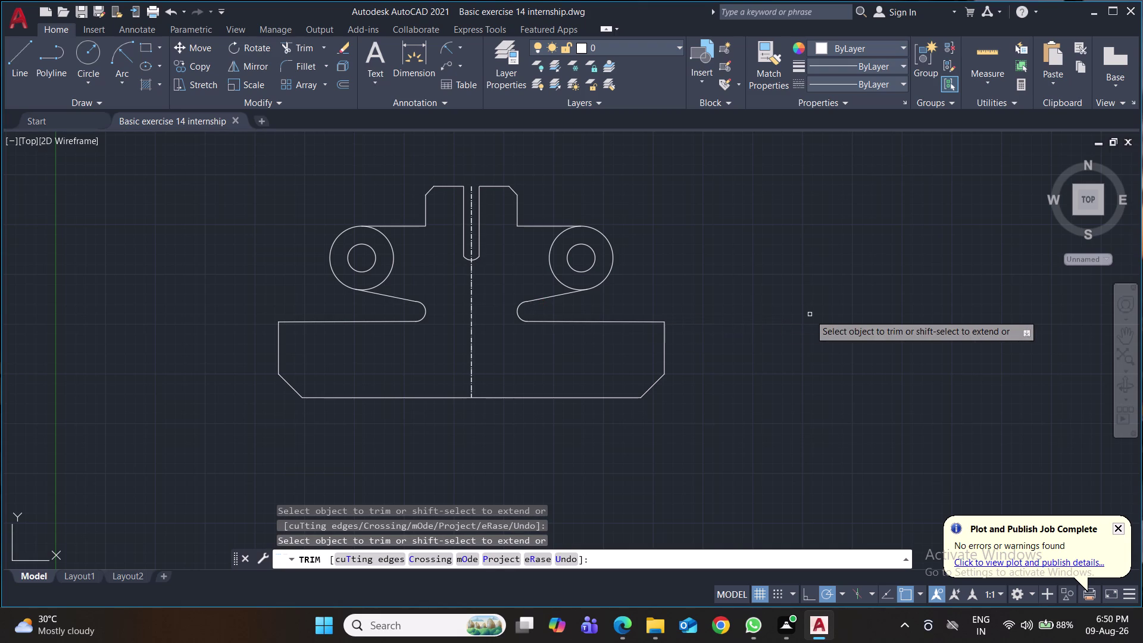
key(ctrl+s)
key(ctrl+s)
key(ctrl+s)
key(ctrl+s)
key(ctrl+s)
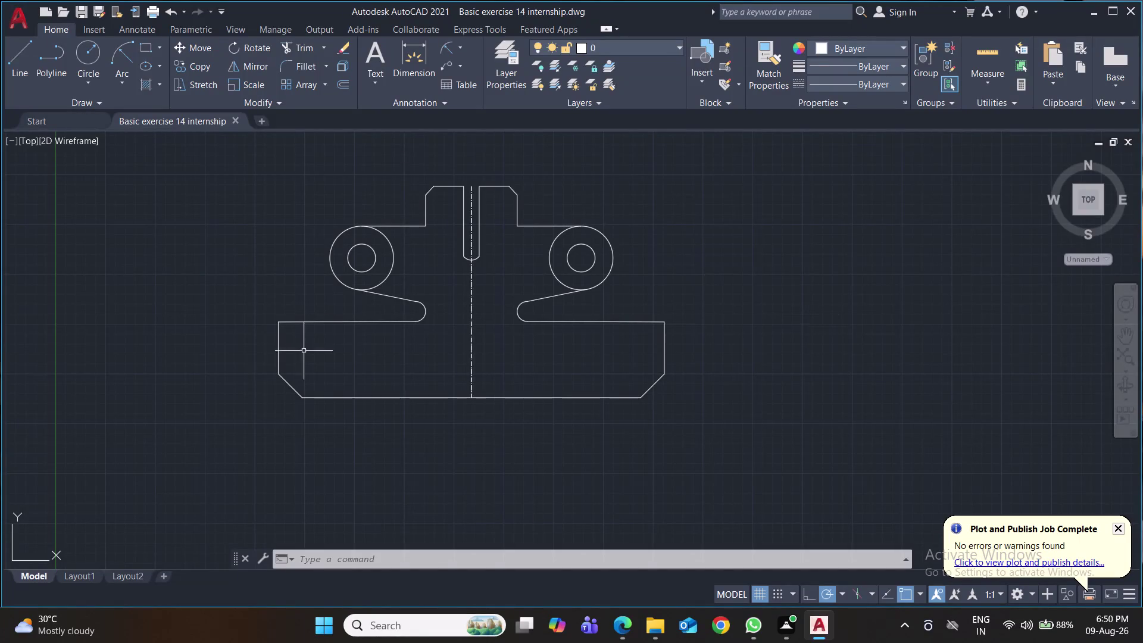
Place radius dimensions R2.5 on the notch, R3.5 on the hole, R8.0 on the boss.
click(447, 45)
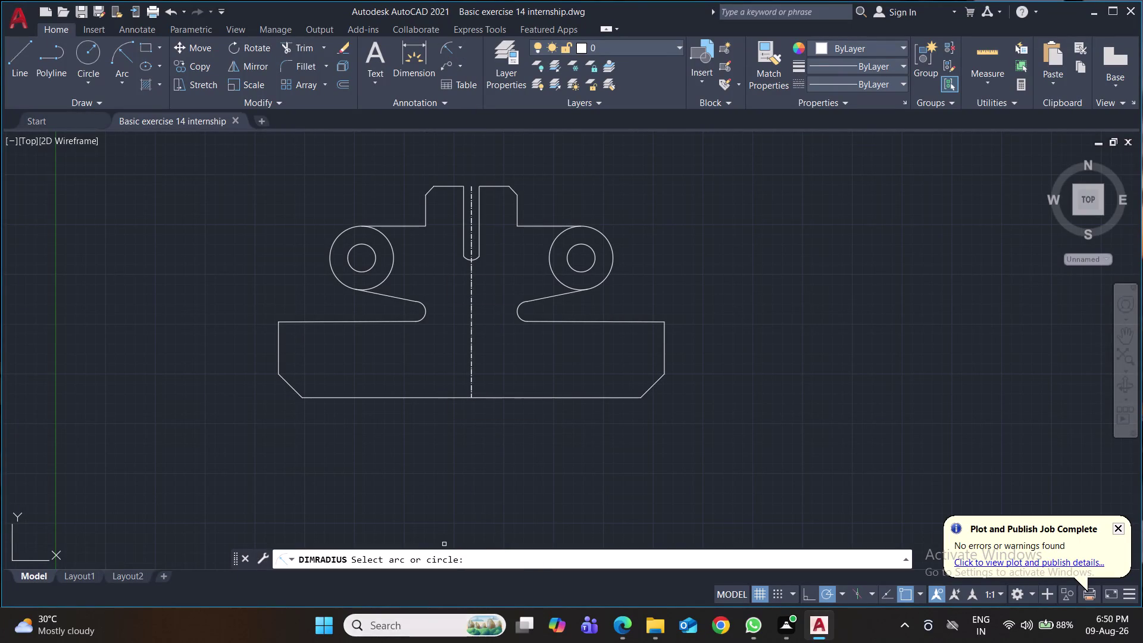
click(424, 308)
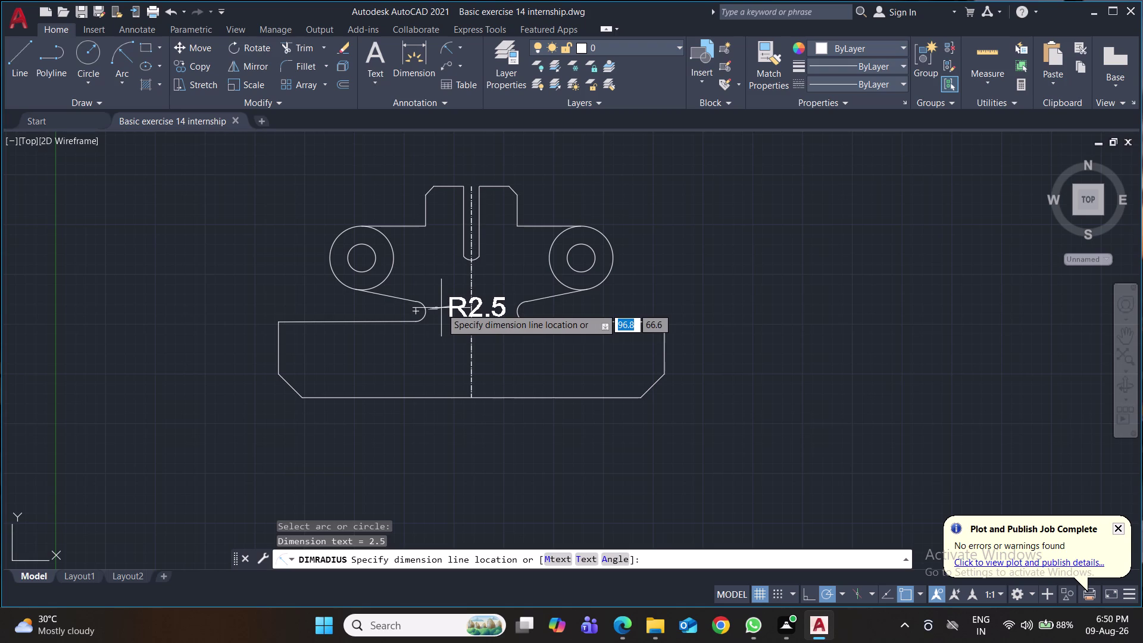
click(441, 308)
key(space)
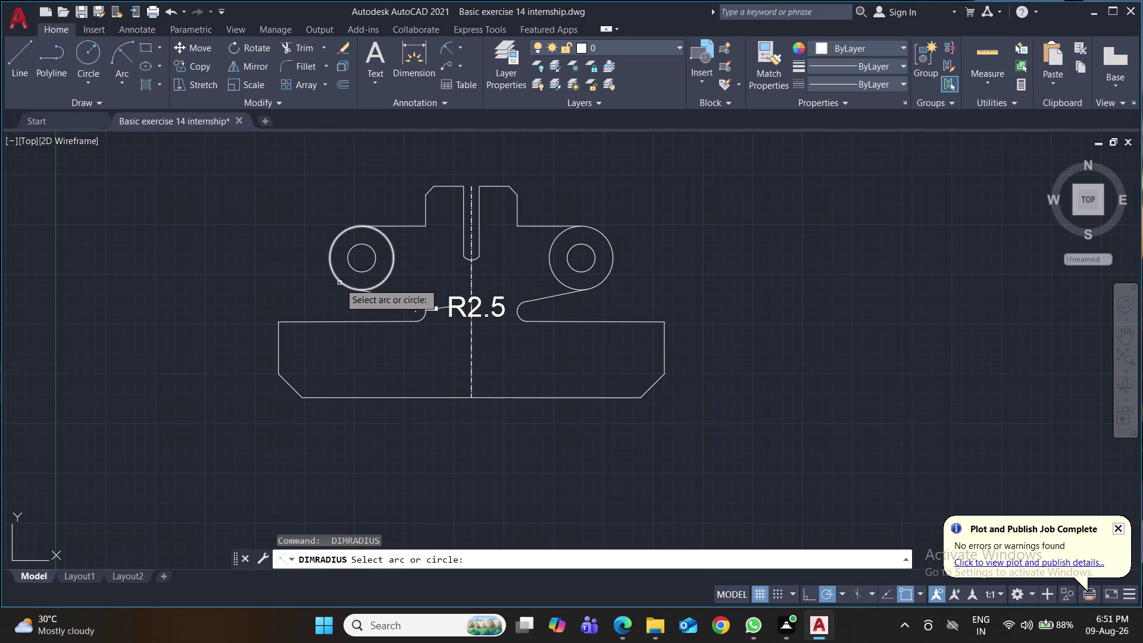
click(353, 270)
click(311, 287)
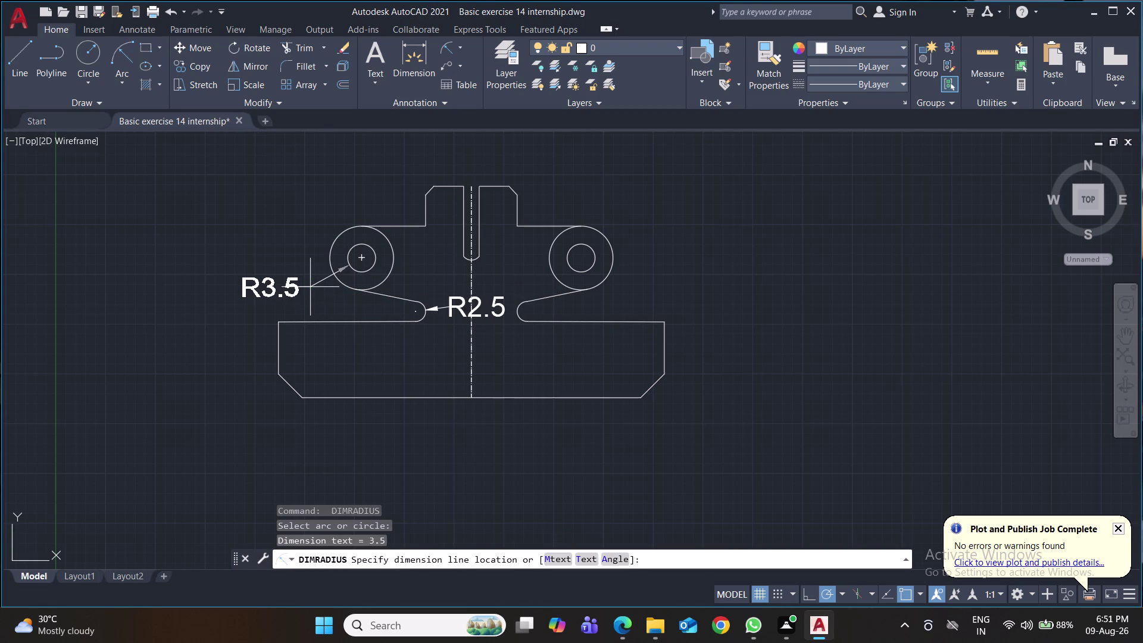
key(space)
click(331, 250)
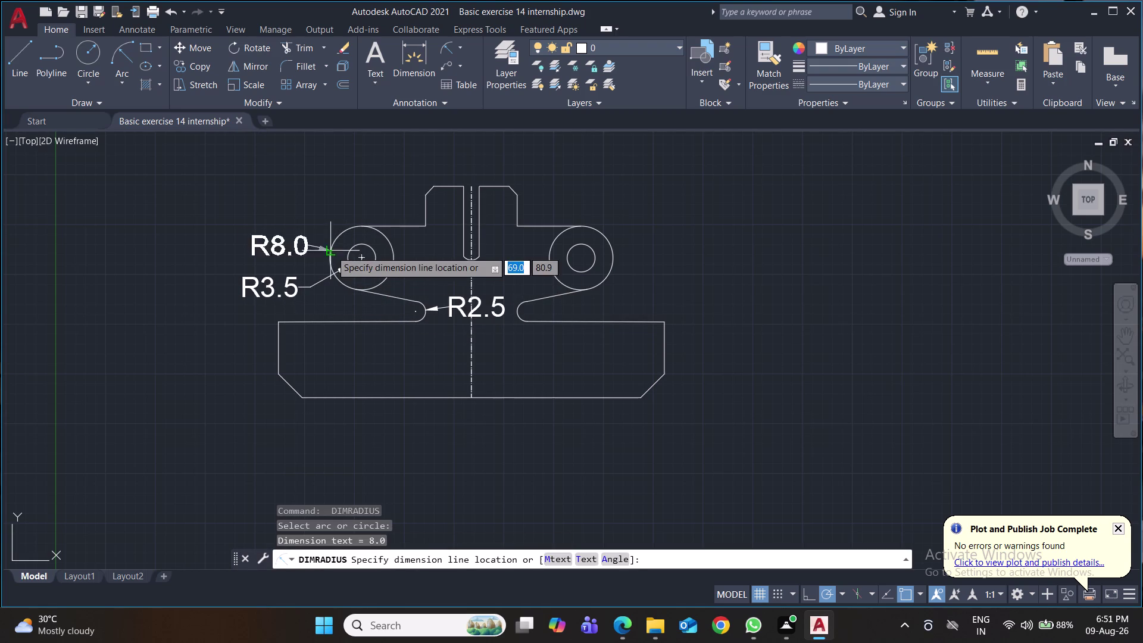
click(311, 237)
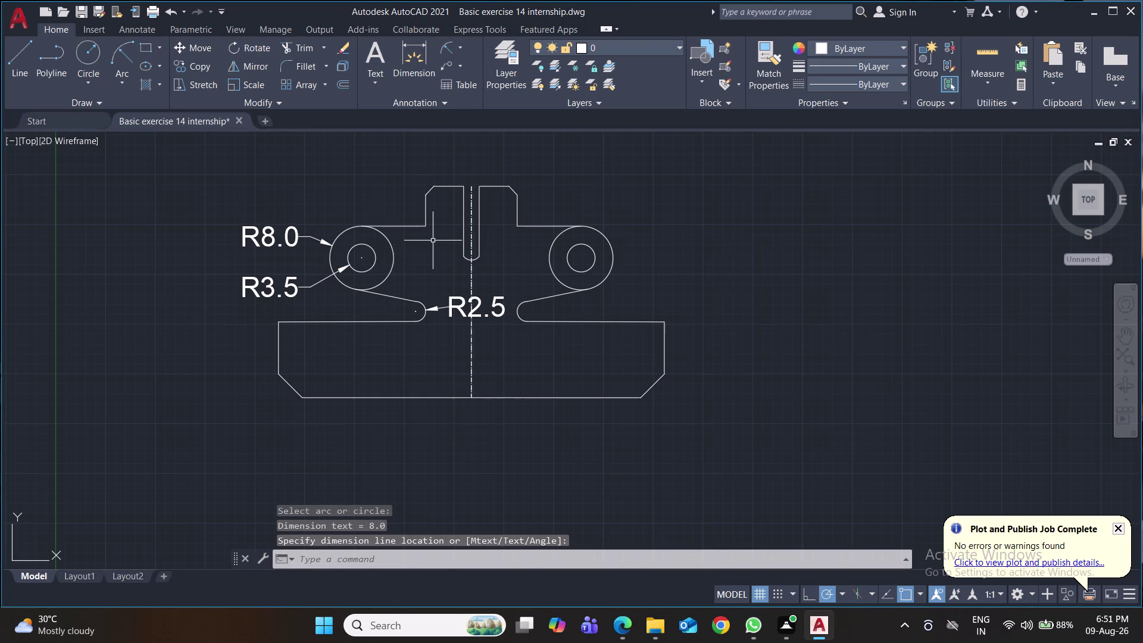
key(space)
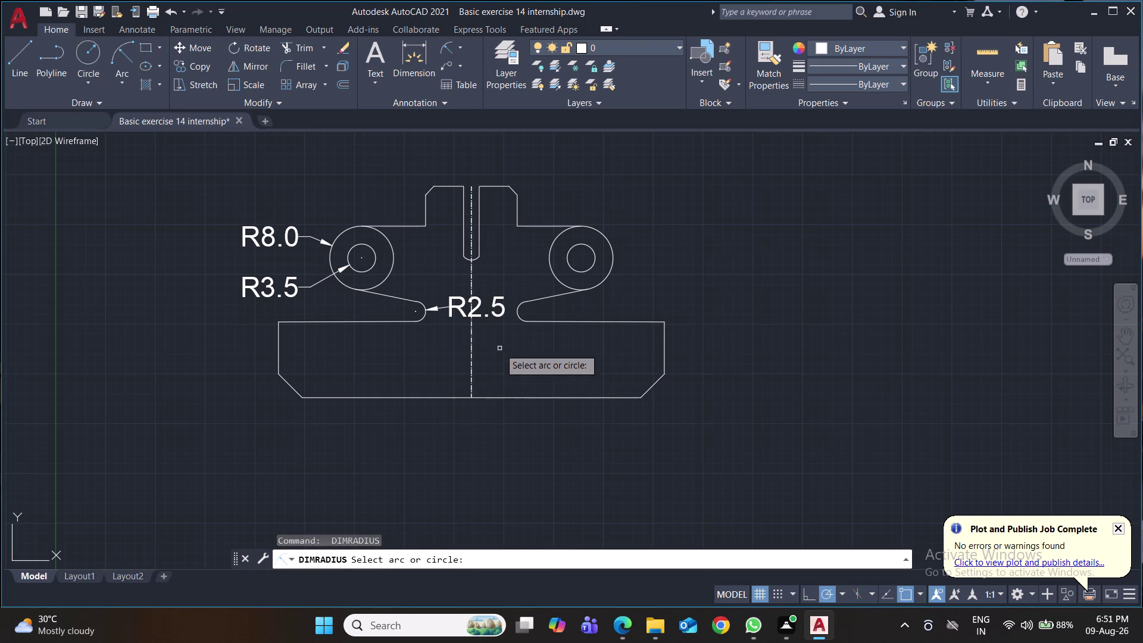
key(ctrl+s)
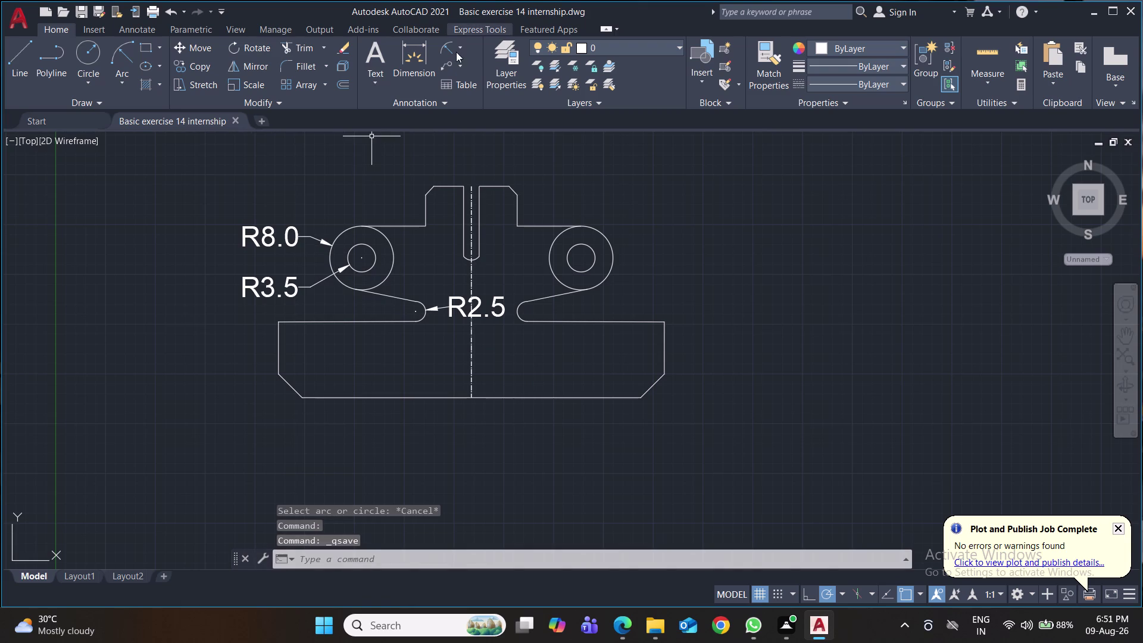
Add an aligned 8.4 dimension to the lower-left chamfer and save.
click(458, 48)
click(463, 102)
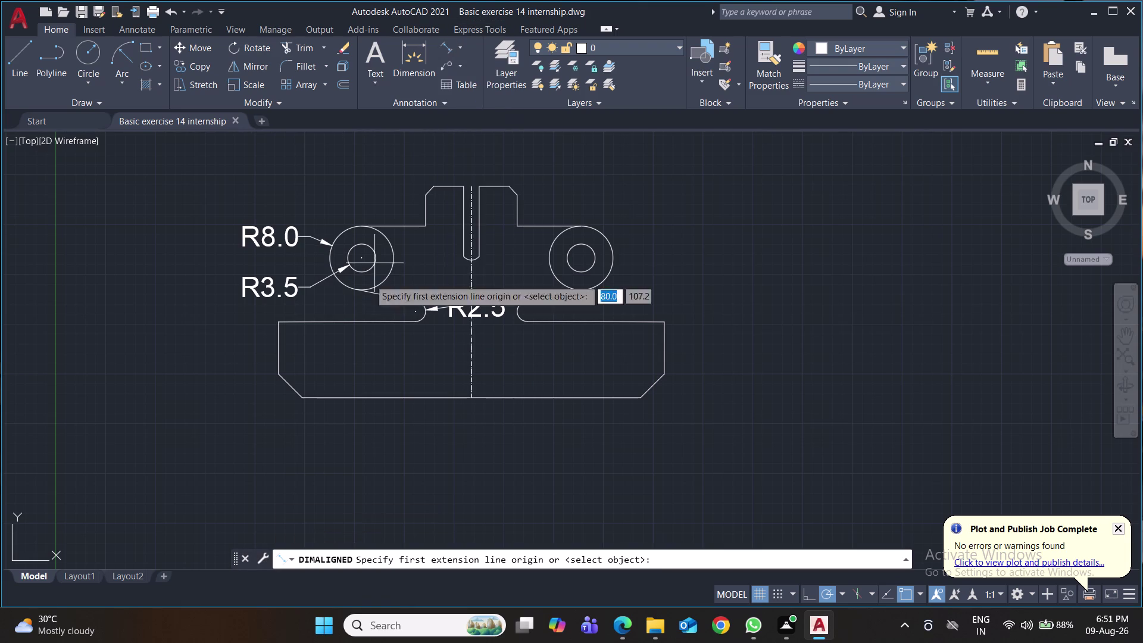
click(302, 397)
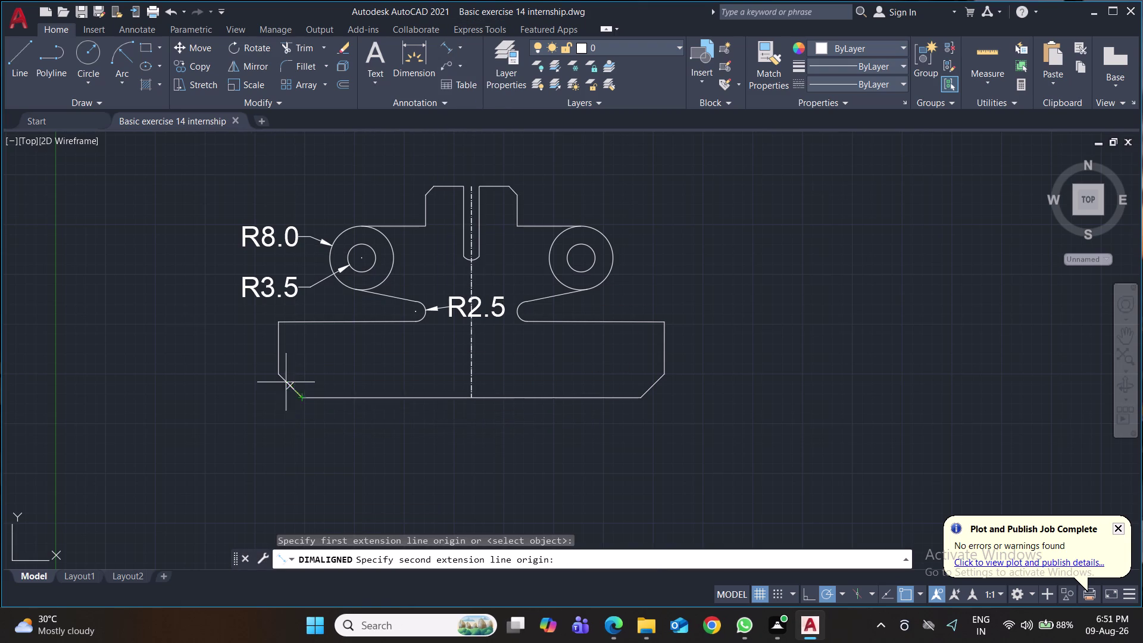
click(275, 375)
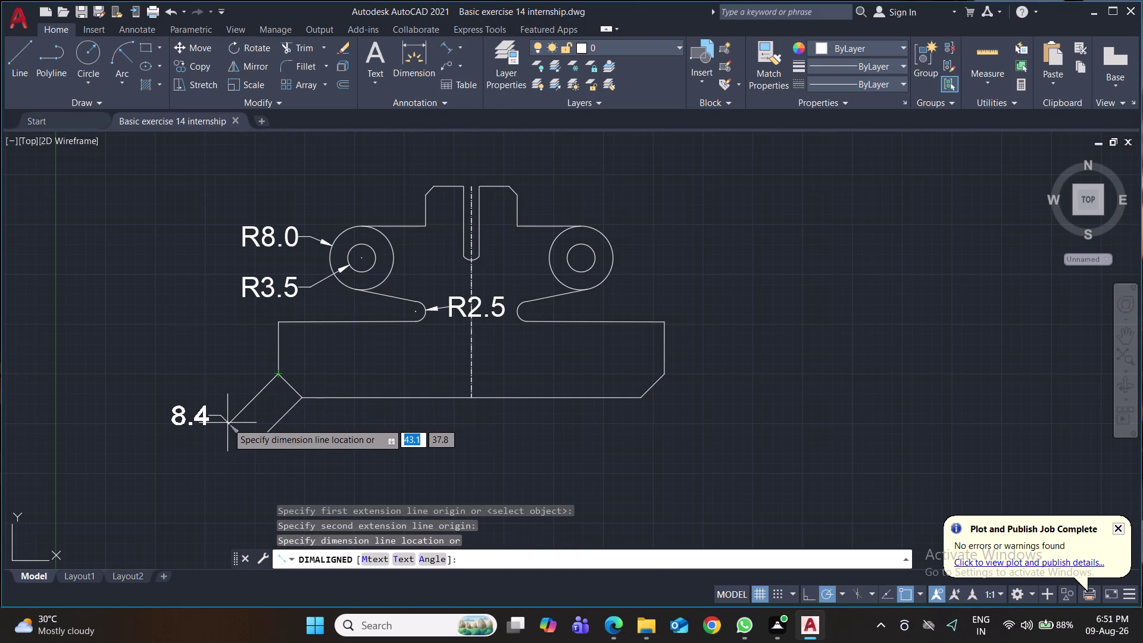
click(228, 423)
key(ctrl+s)
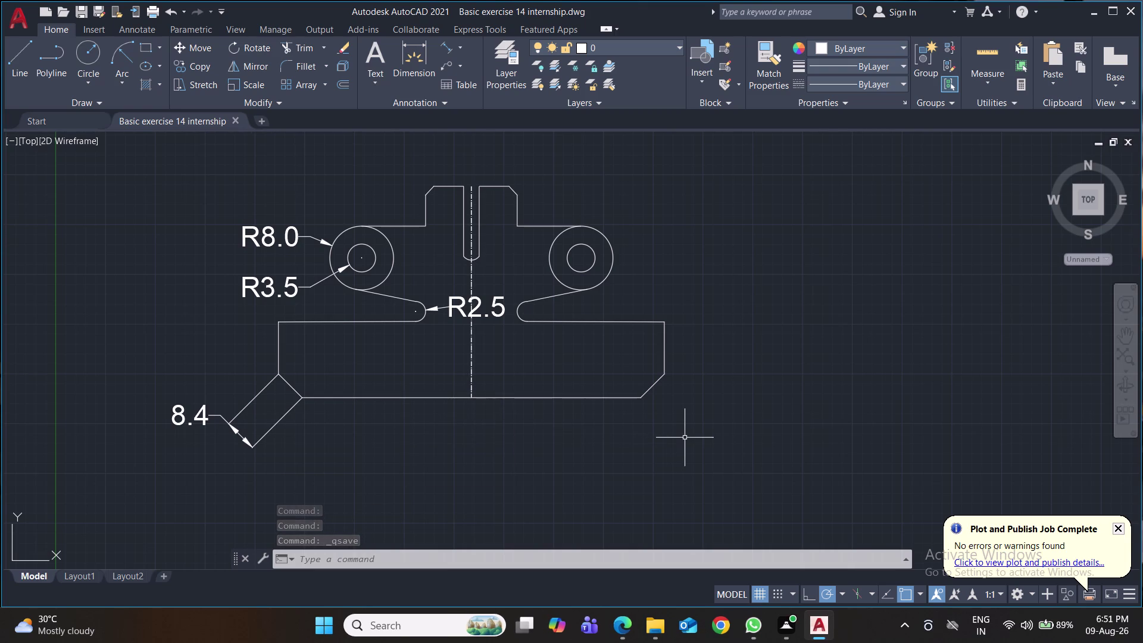
middle_drag(684, 437, 662, 444)
key(space)
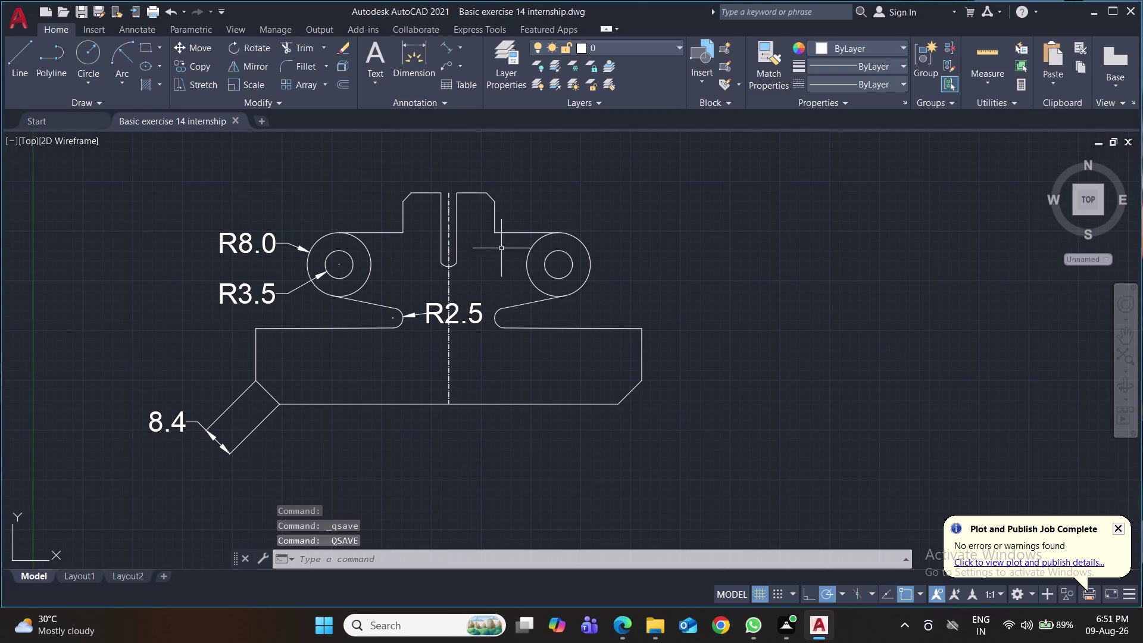
key(space)
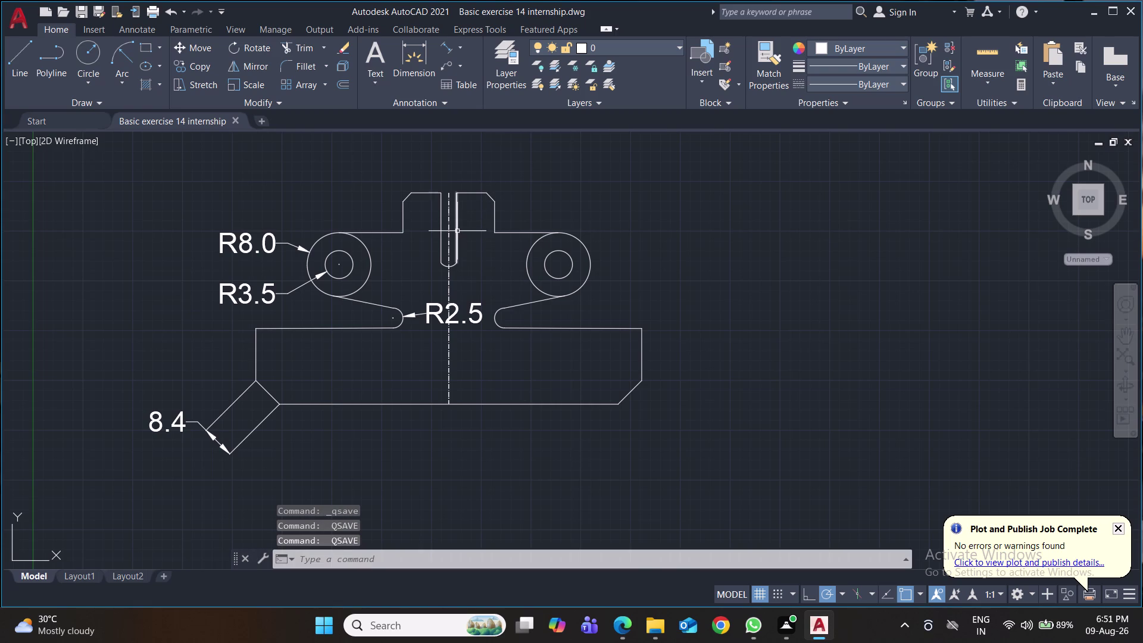
Place a trial 3.0 aligned dimension on the top-right chamfer, then undo it.
click(448, 50)
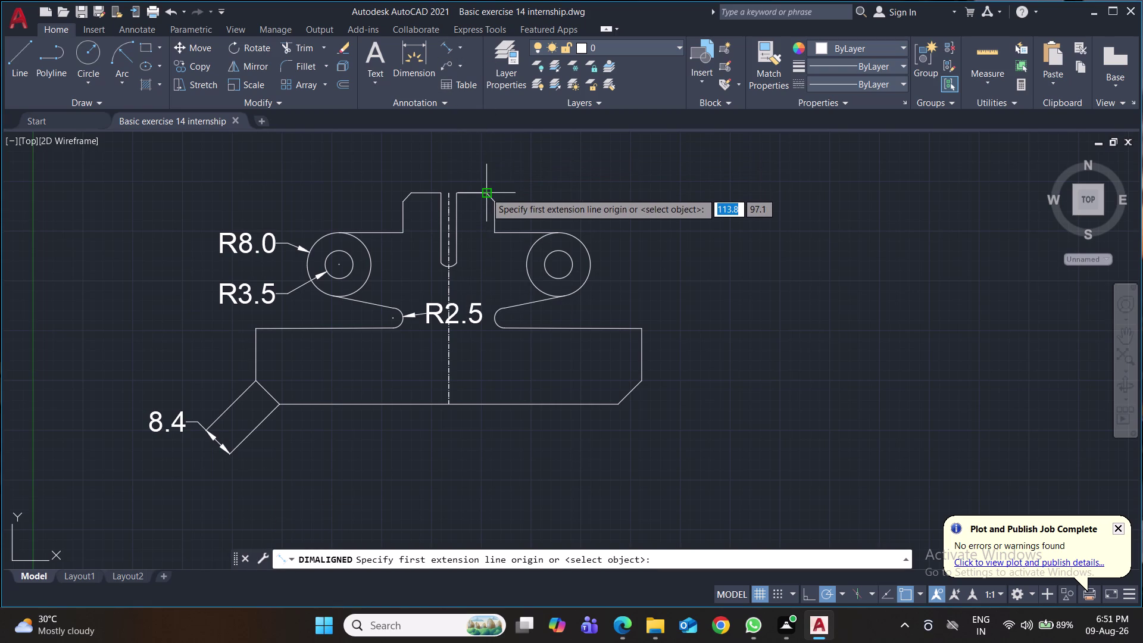
click(486, 193)
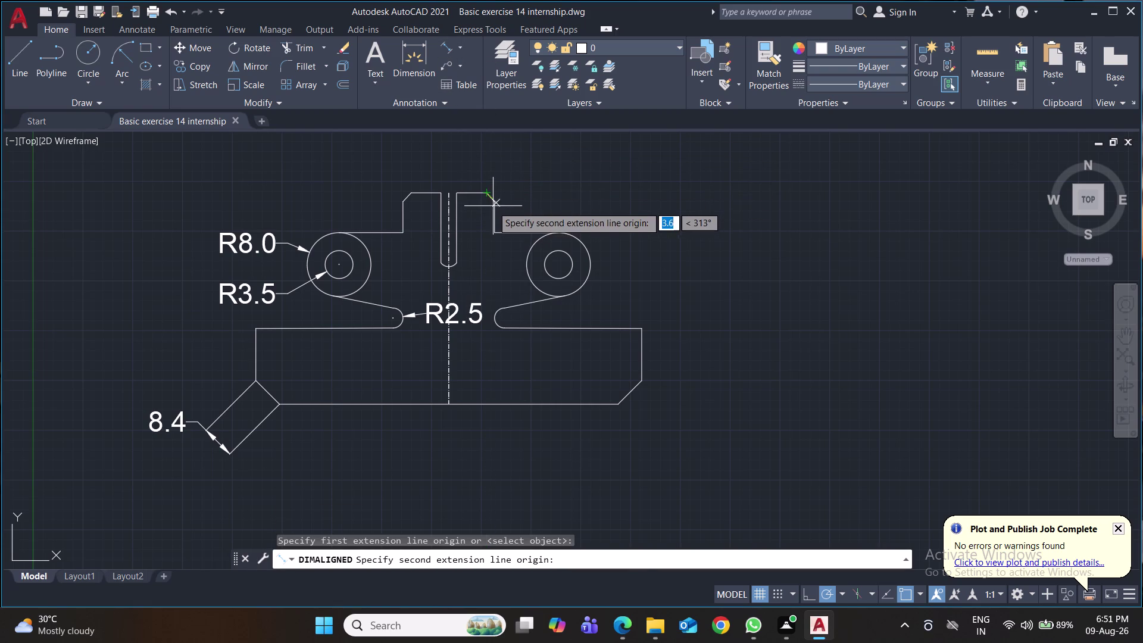
click(492, 201)
click(480, 214)
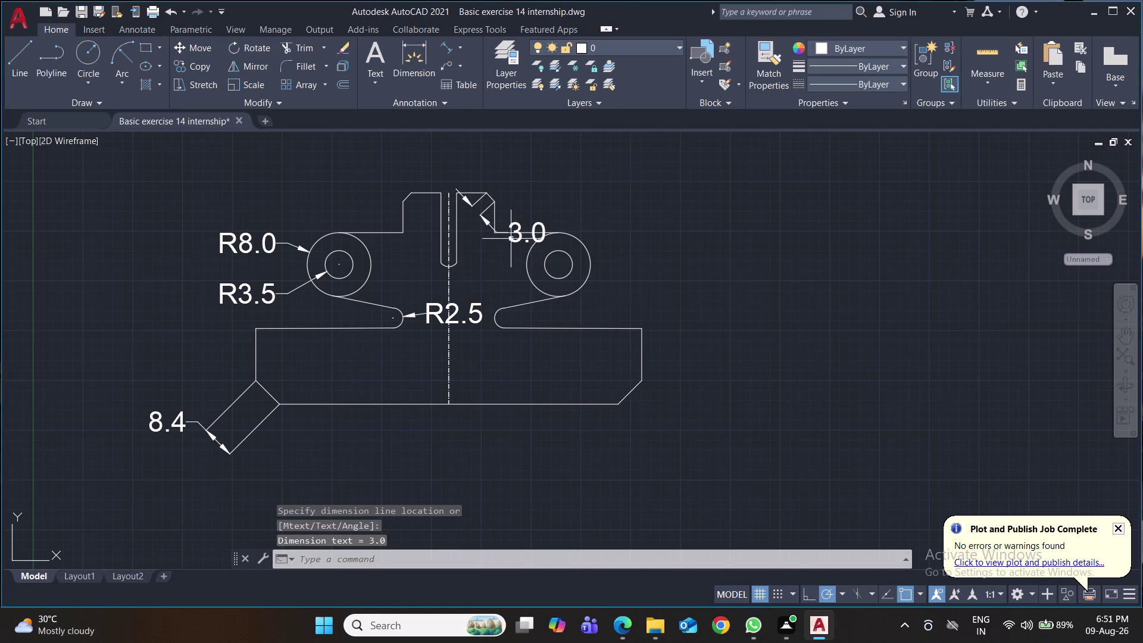
key(ctrl+z)
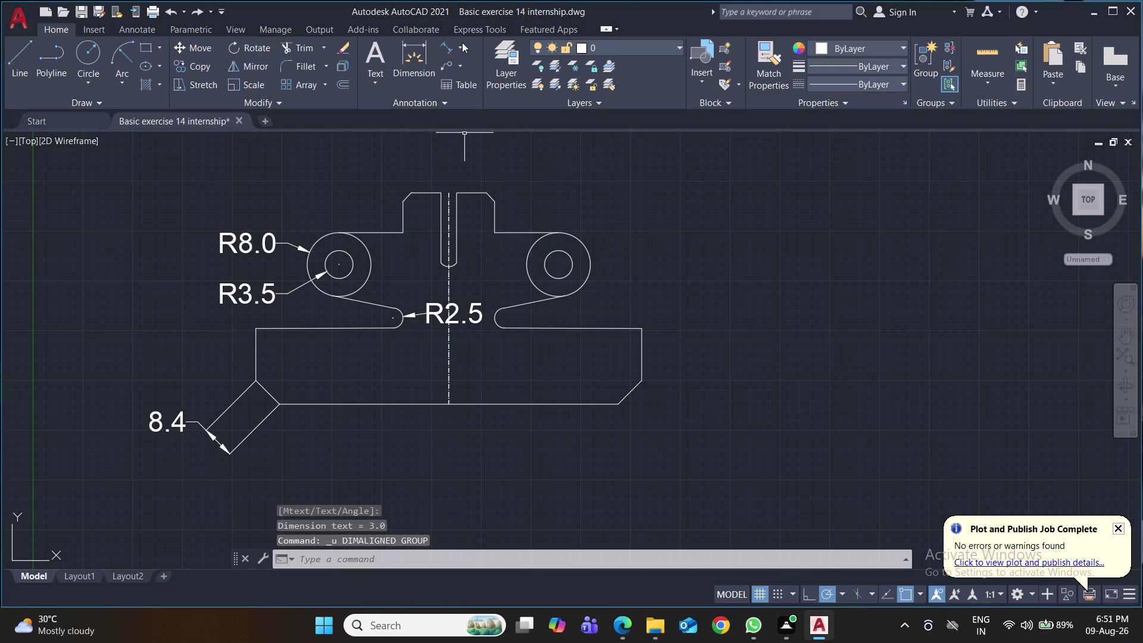
Start an aligned dimension on the top-left chamfer, then cancel it.
click(450, 46)
click(411, 191)
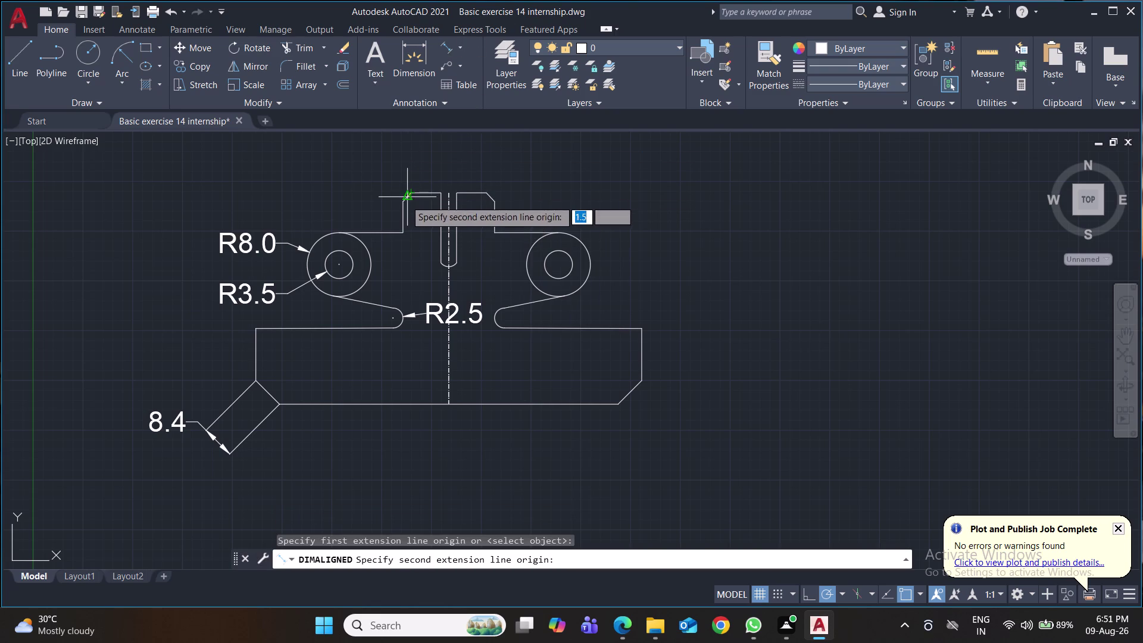
click(403, 204)
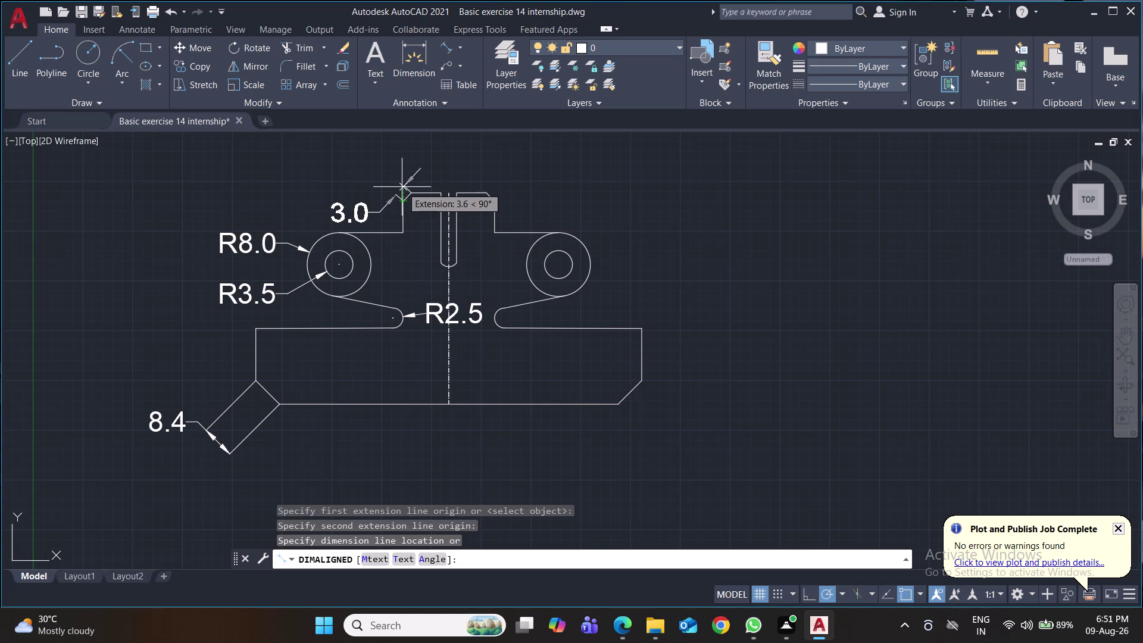
key(Escape)
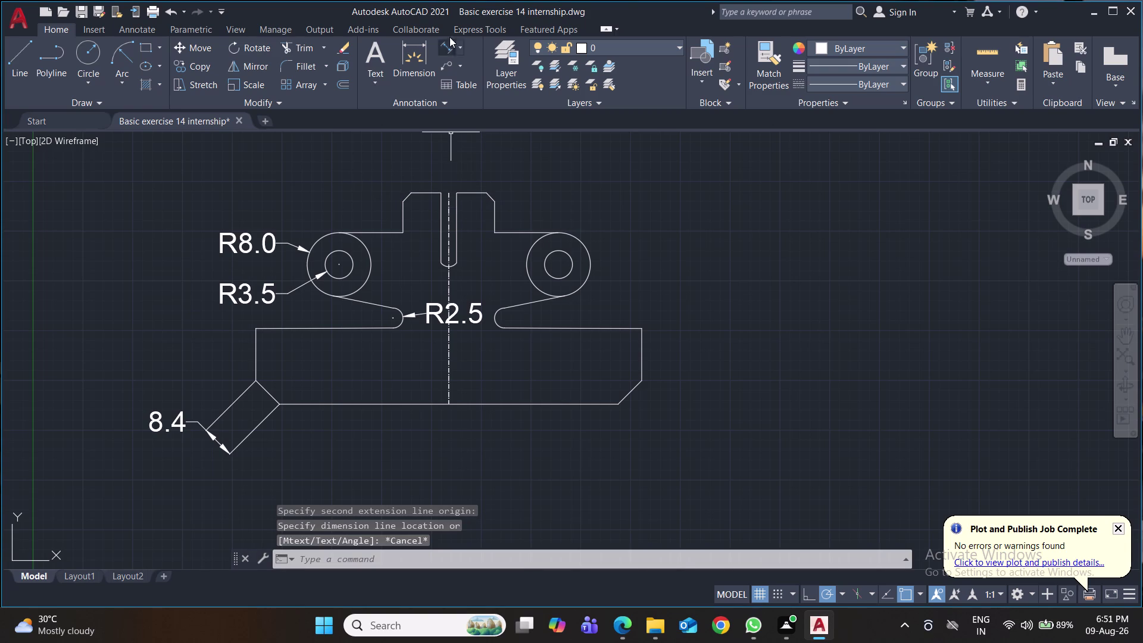
Dimension the top-right chamfer with an aligned length of 2.8 and save.
click(449, 43)
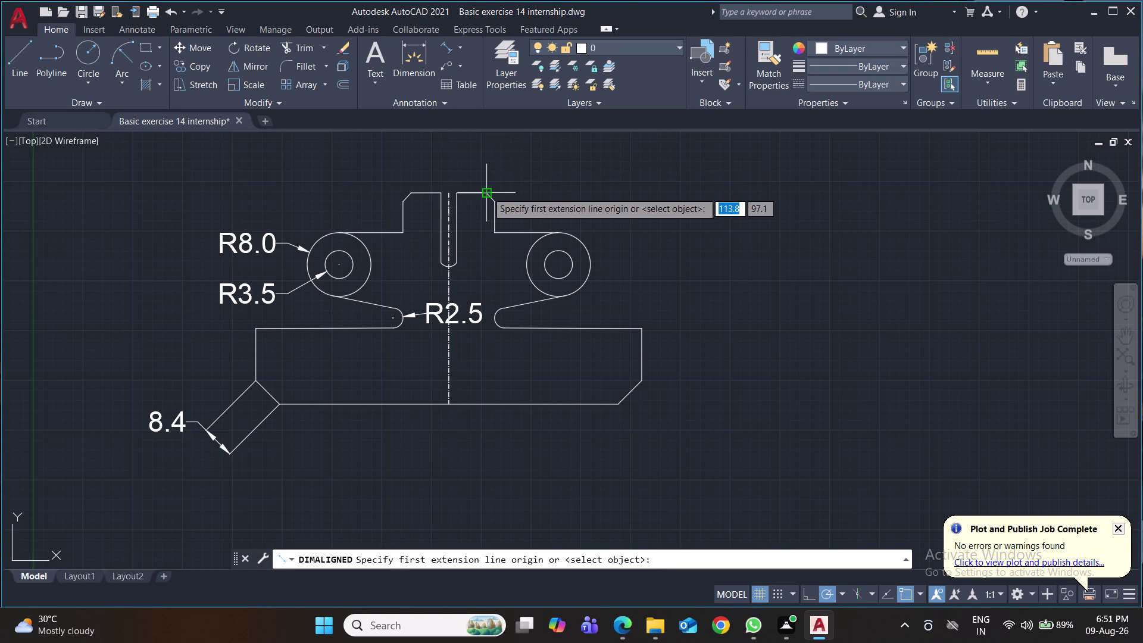
click(486, 192)
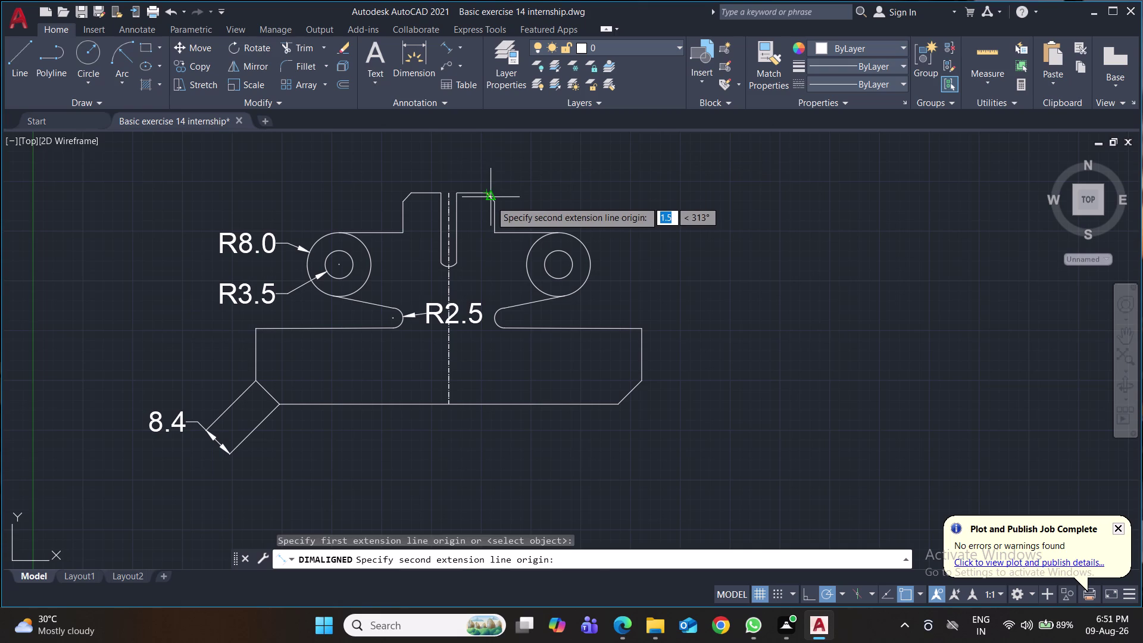
text(2.8)
key(Return)
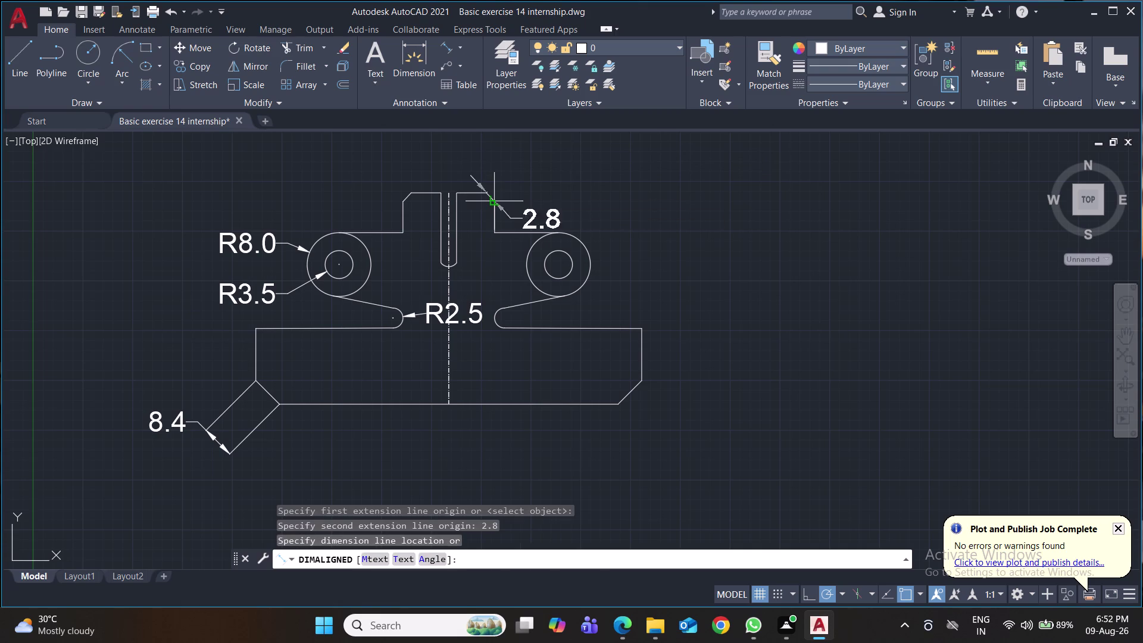
click(513, 185)
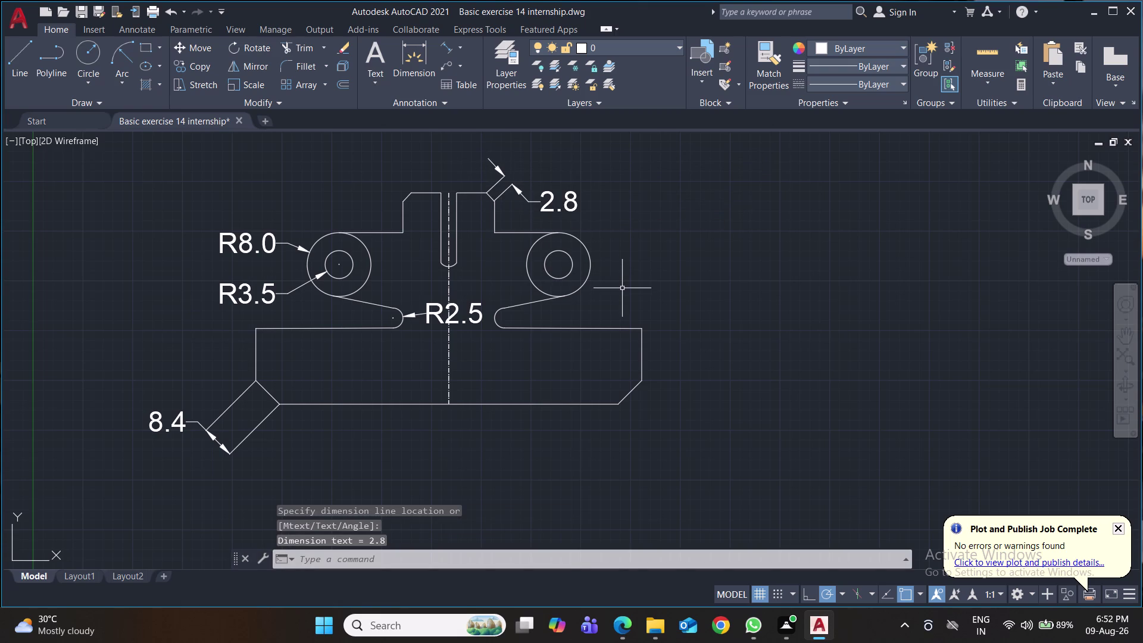
key(ctrl+s)
key(ctrl+s)
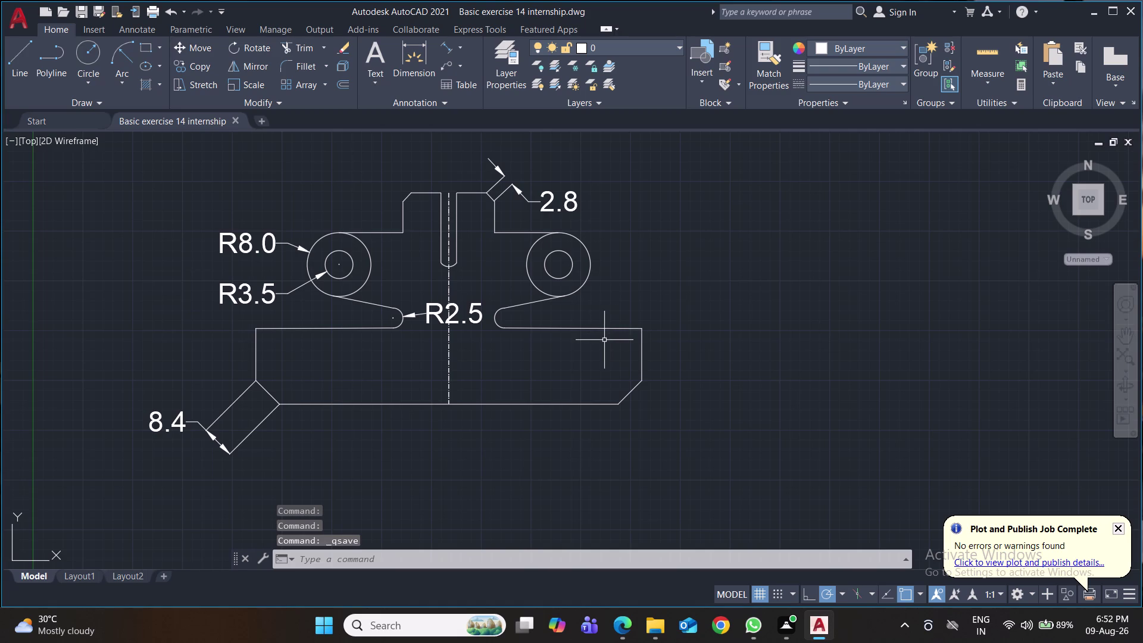
Add a 17.5 aligned dimension along the central slot's depth.
middle_drag(697, 303, 685, 304)
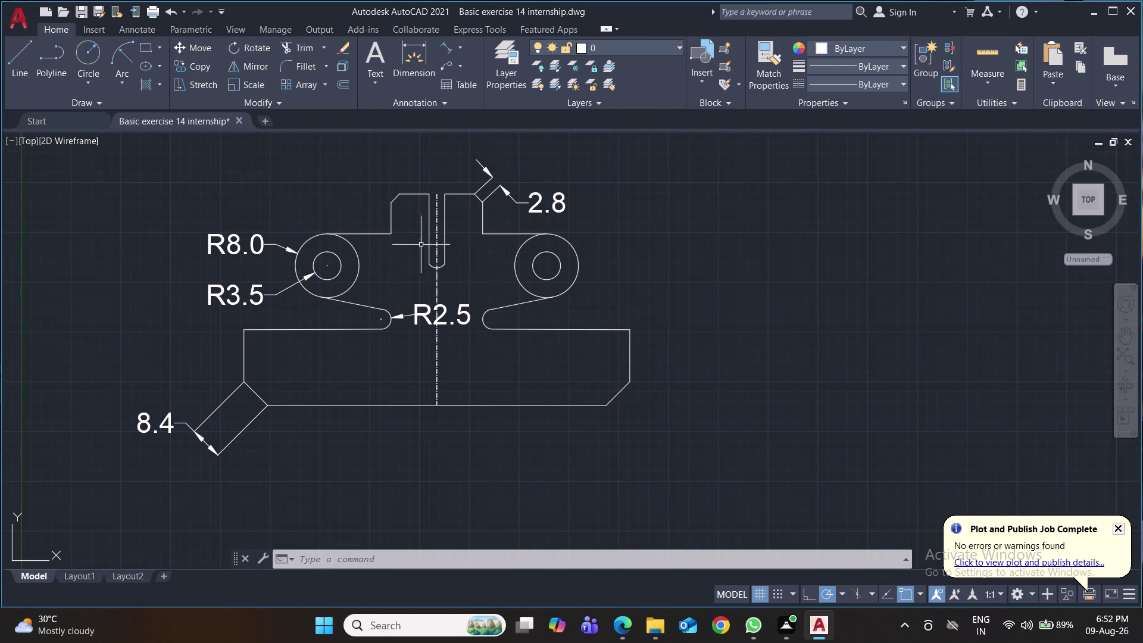
click(442, 43)
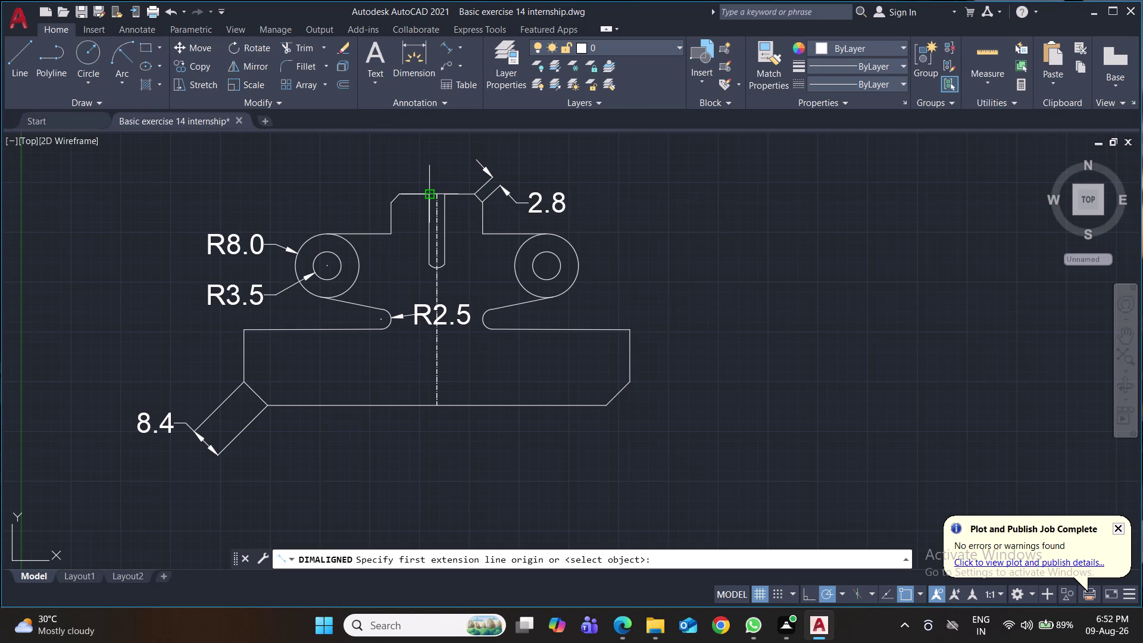
click(429, 197)
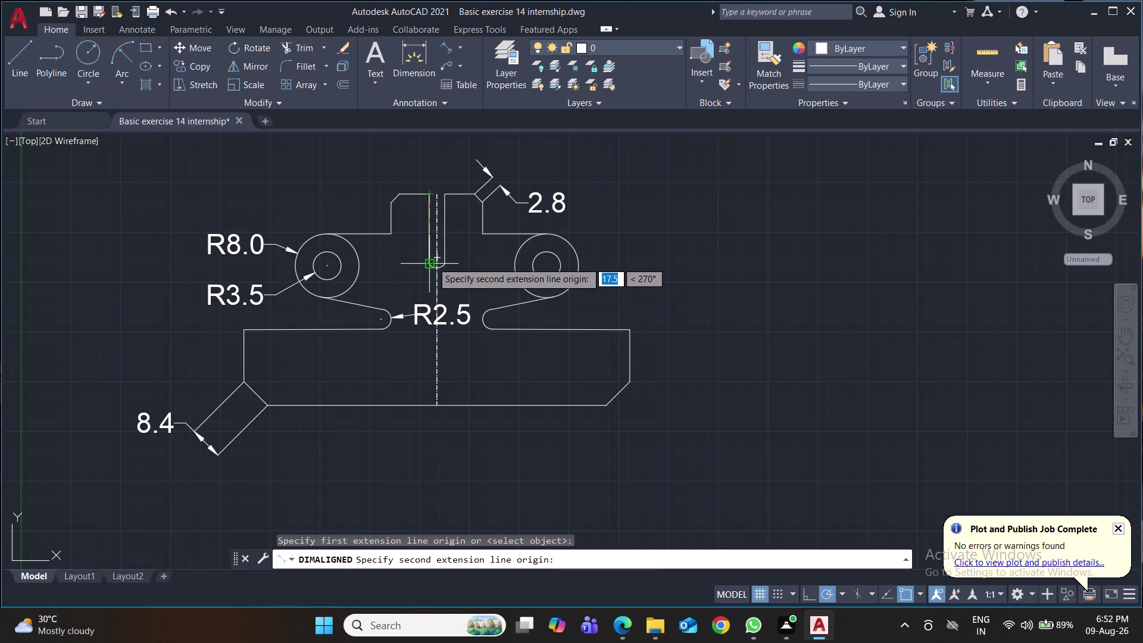
click(432, 262)
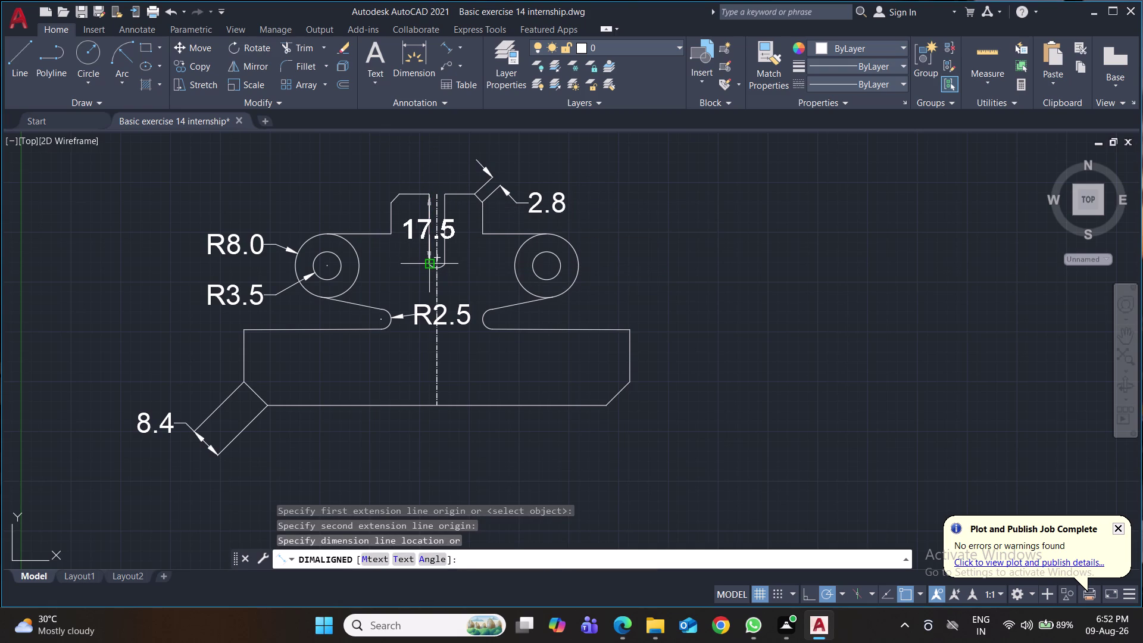
click(411, 264)
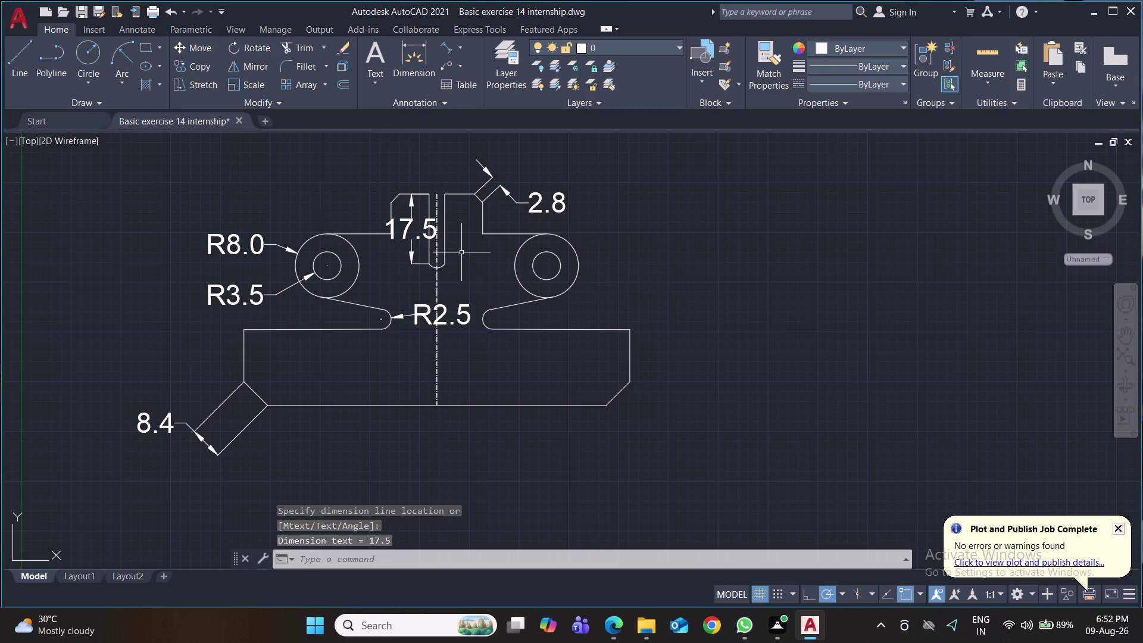
click(462, 49)
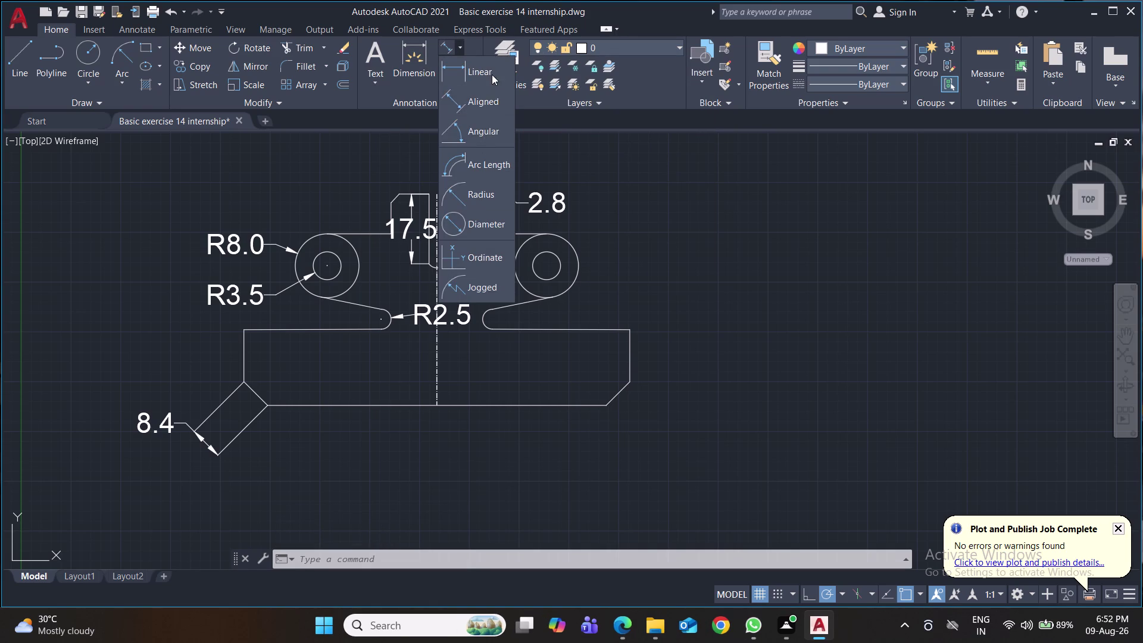
Place a 19.0 width dimension above the part's top, discarding a stray 18.9 attempt.
click(492, 73)
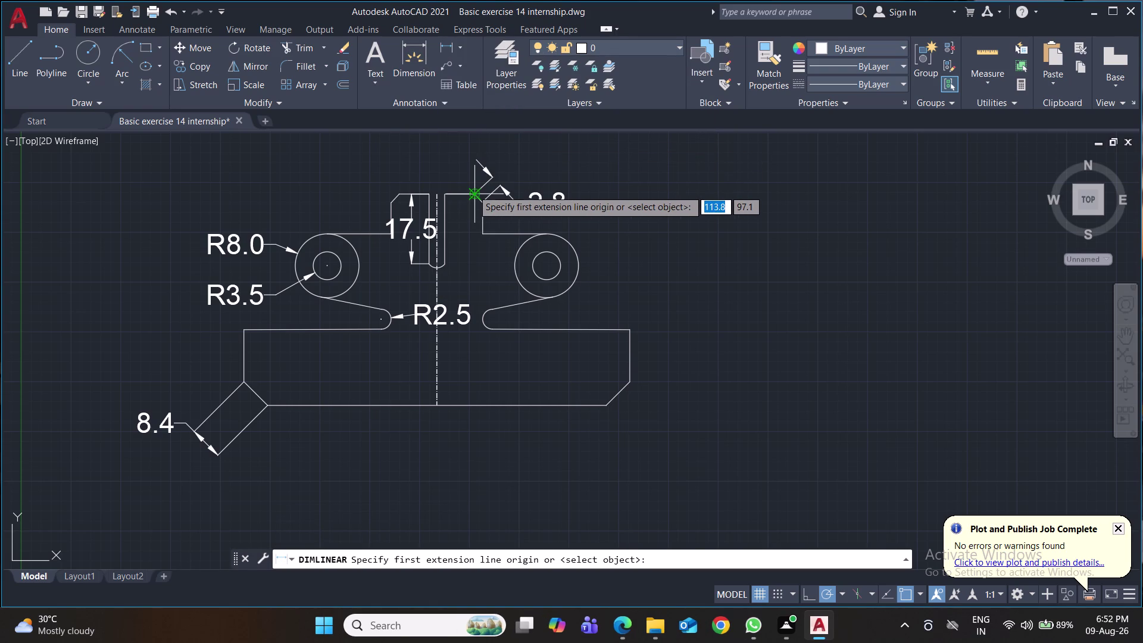
click(472, 190)
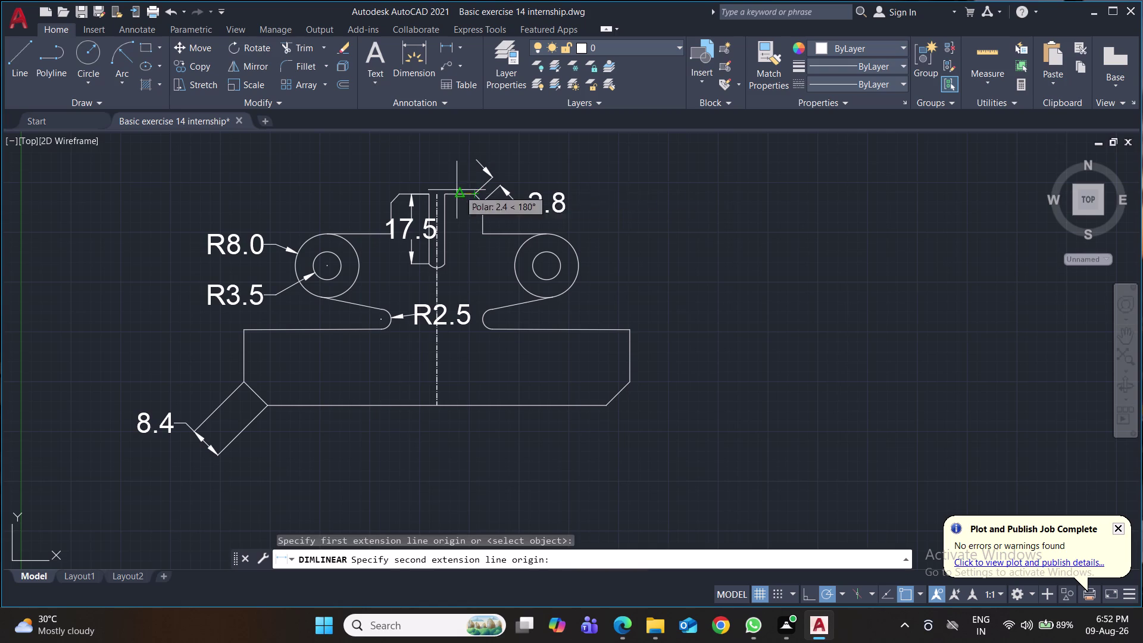
click(397, 193)
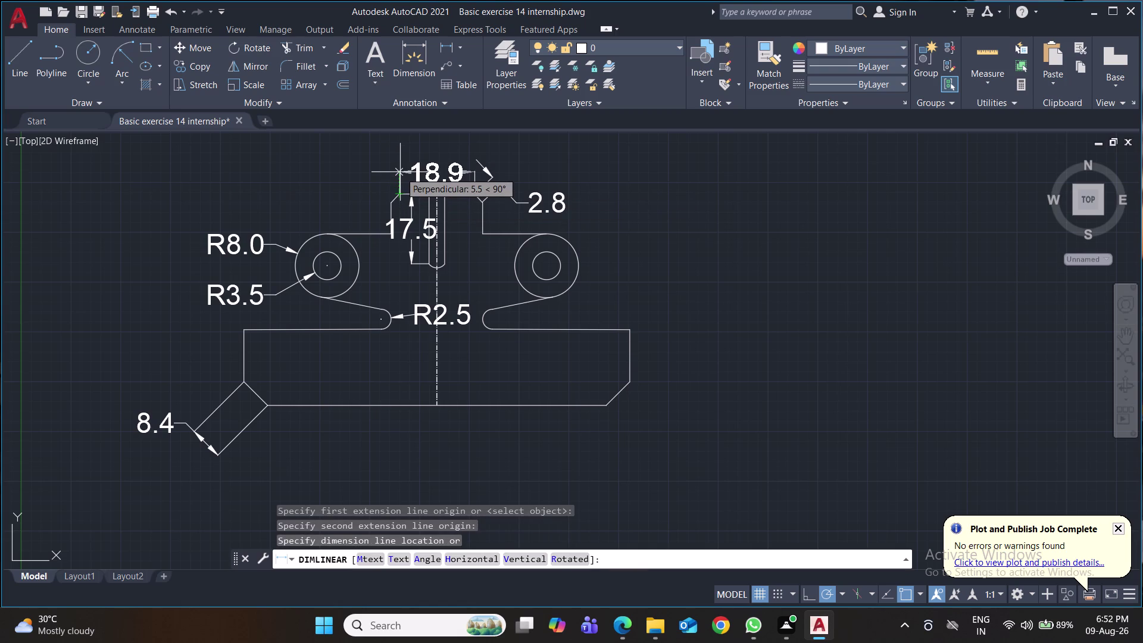
key(Escape)
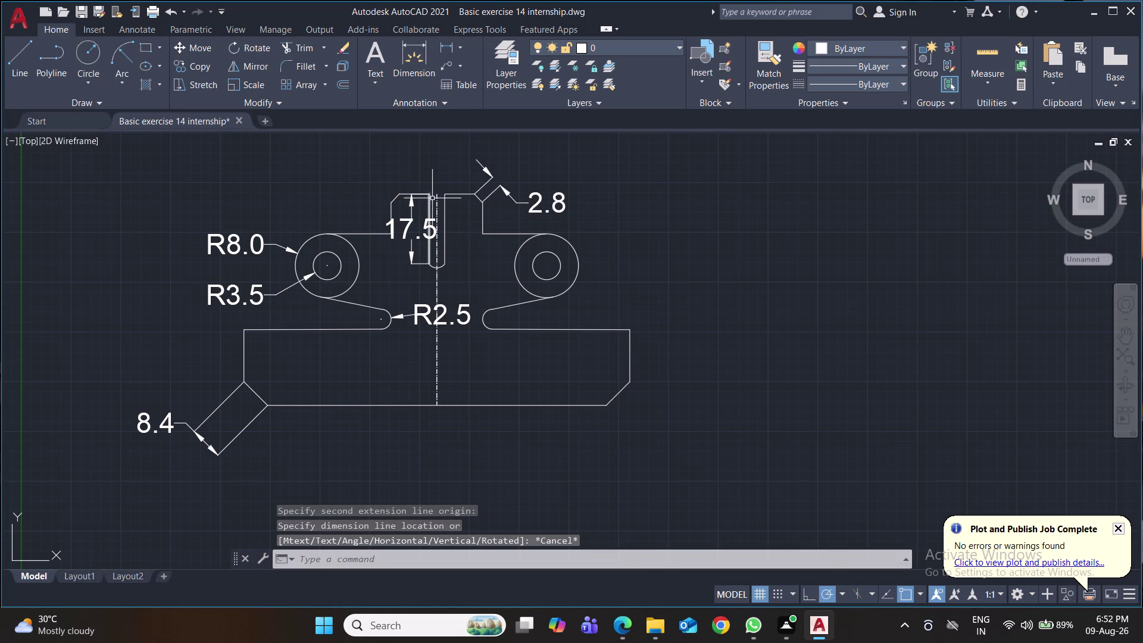
click(443, 48)
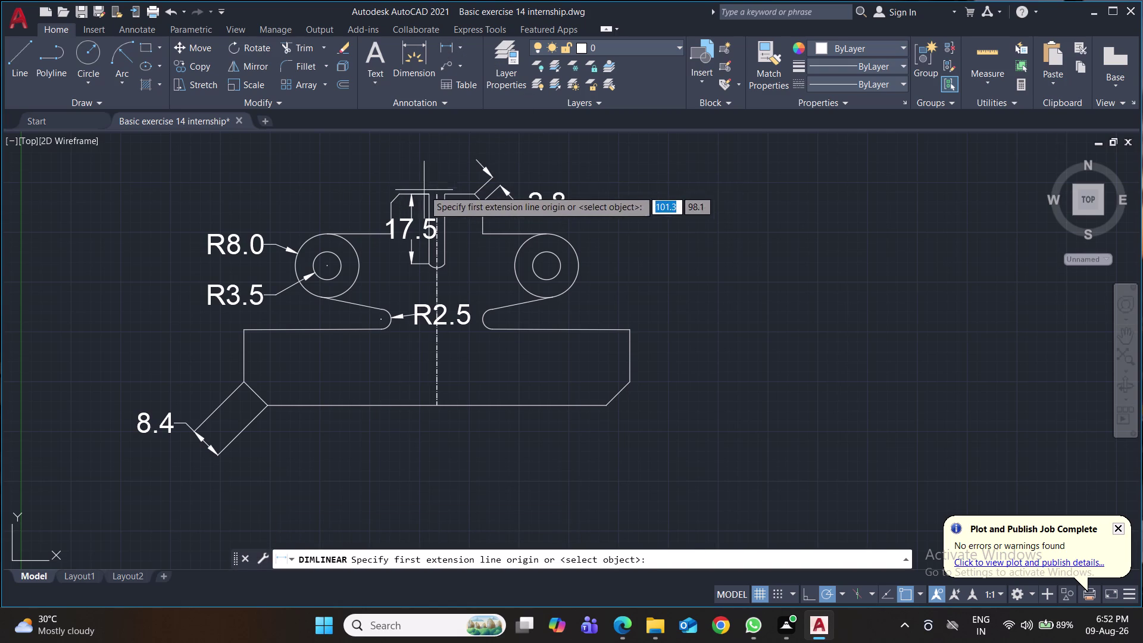
click(401, 192)
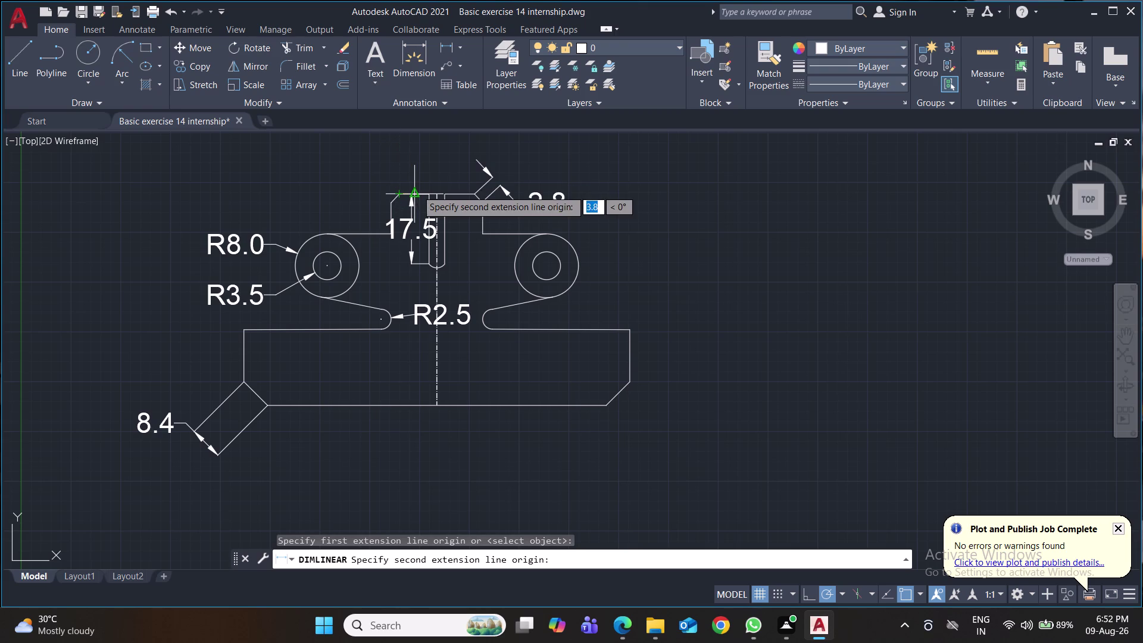
text(19)
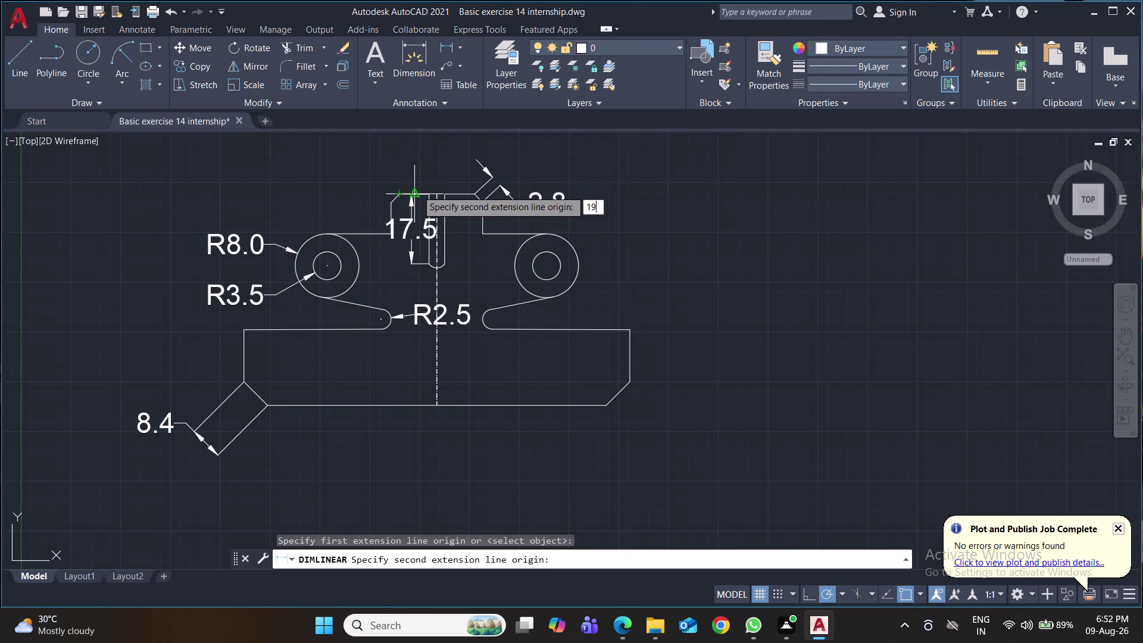
key(Return)
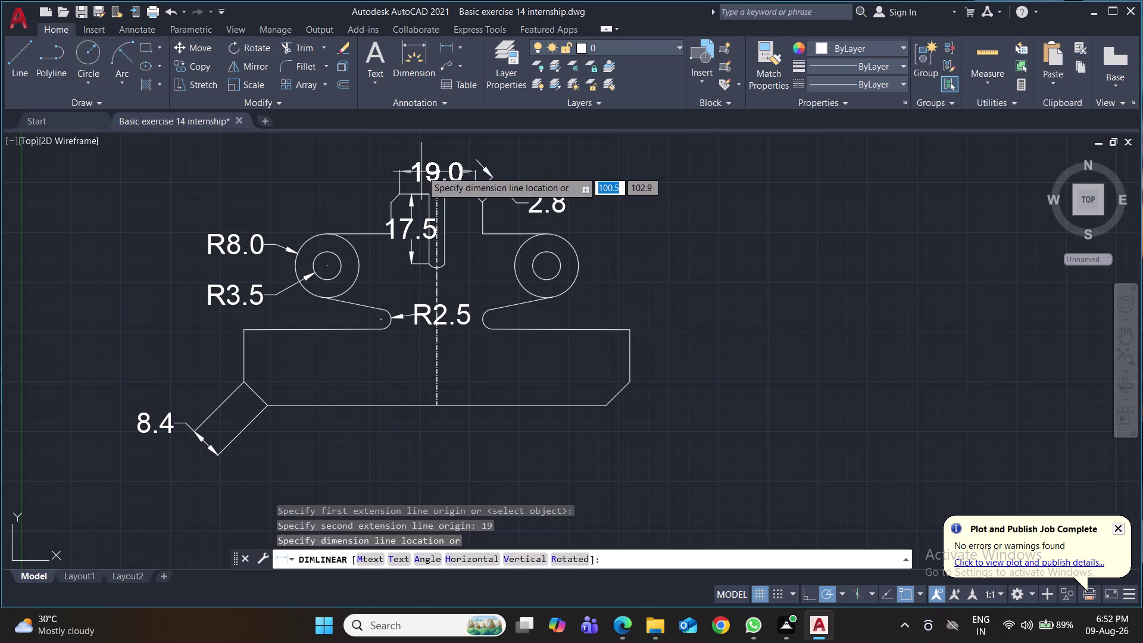
click(421, 171)
Stack a 23.0 width dimension above the 19.0 one.
key(space)
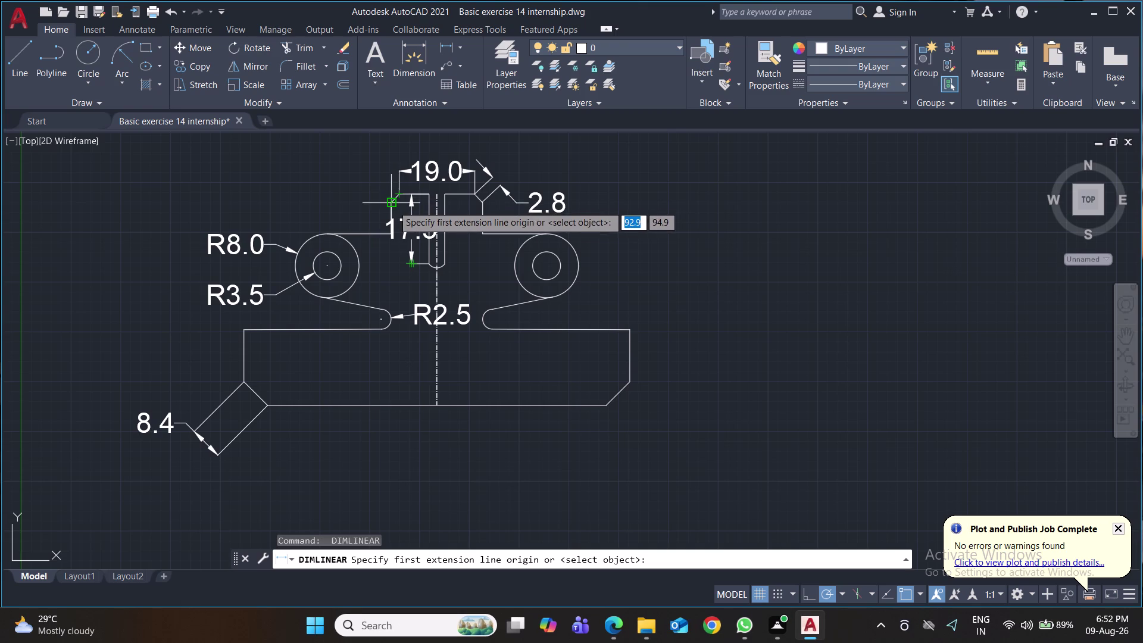
click(392, 205)
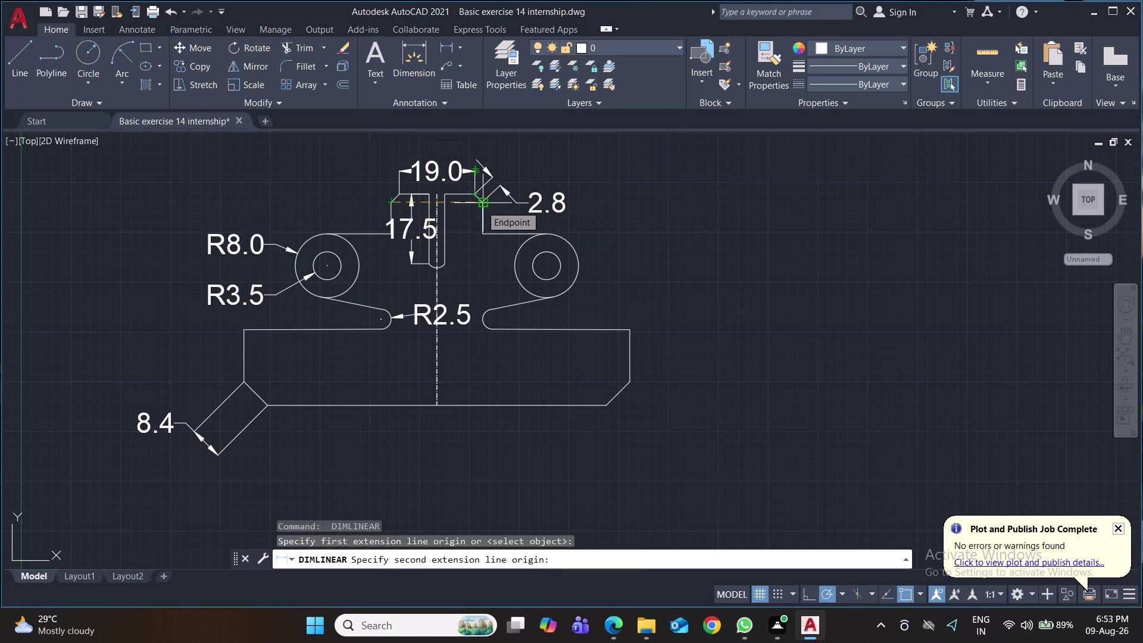
text(23)
key(Return)
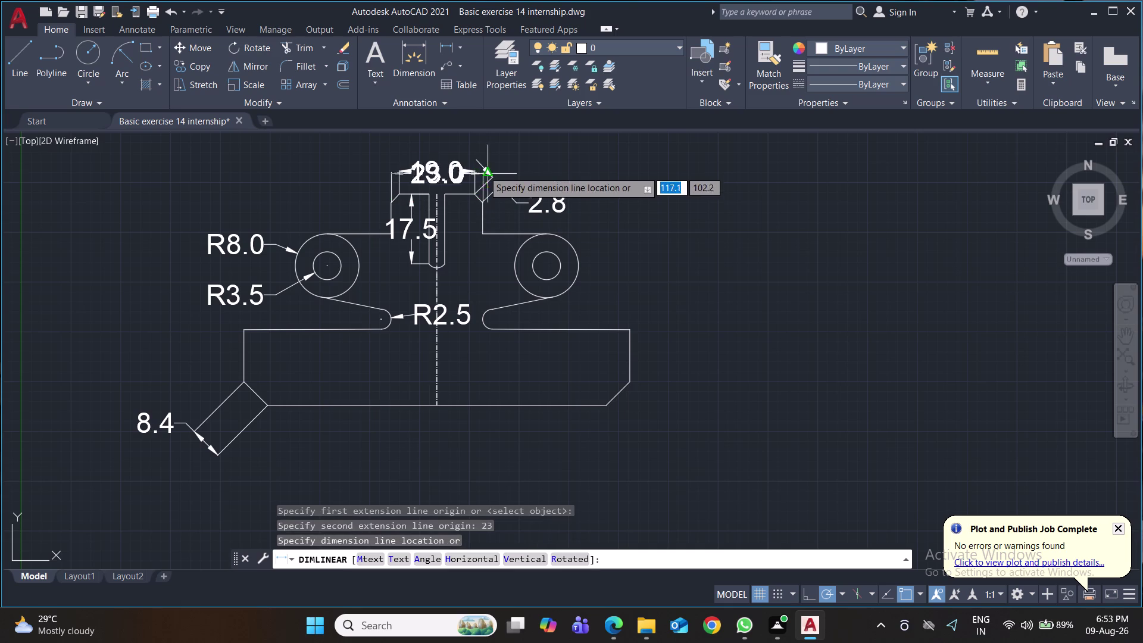
click(488, 138)
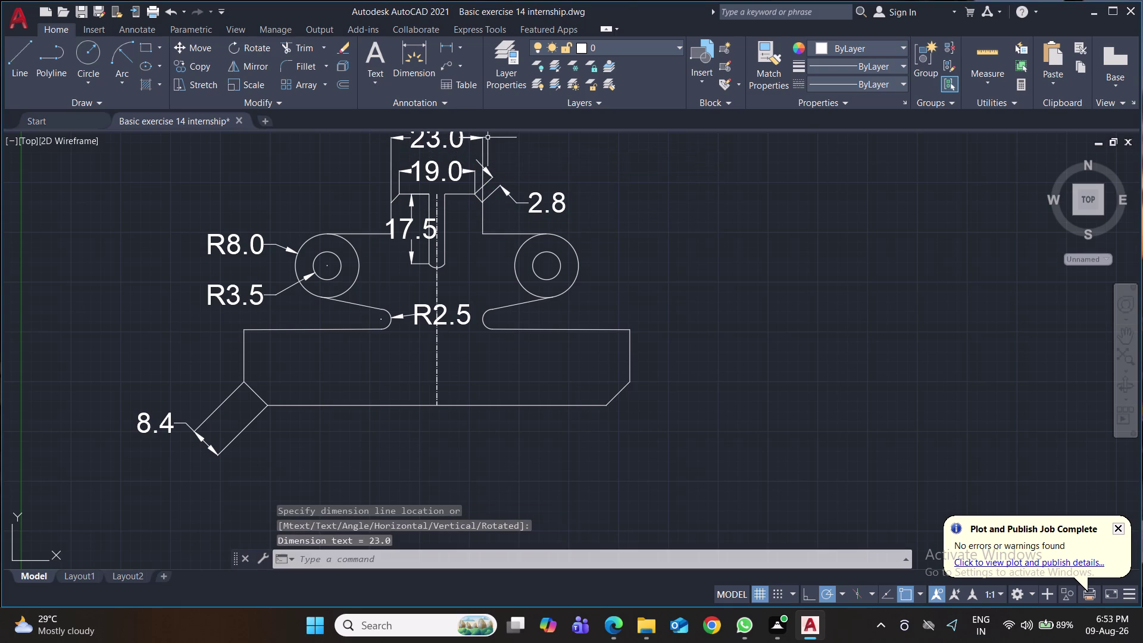
middle_drag(625, 205, 624, 254)
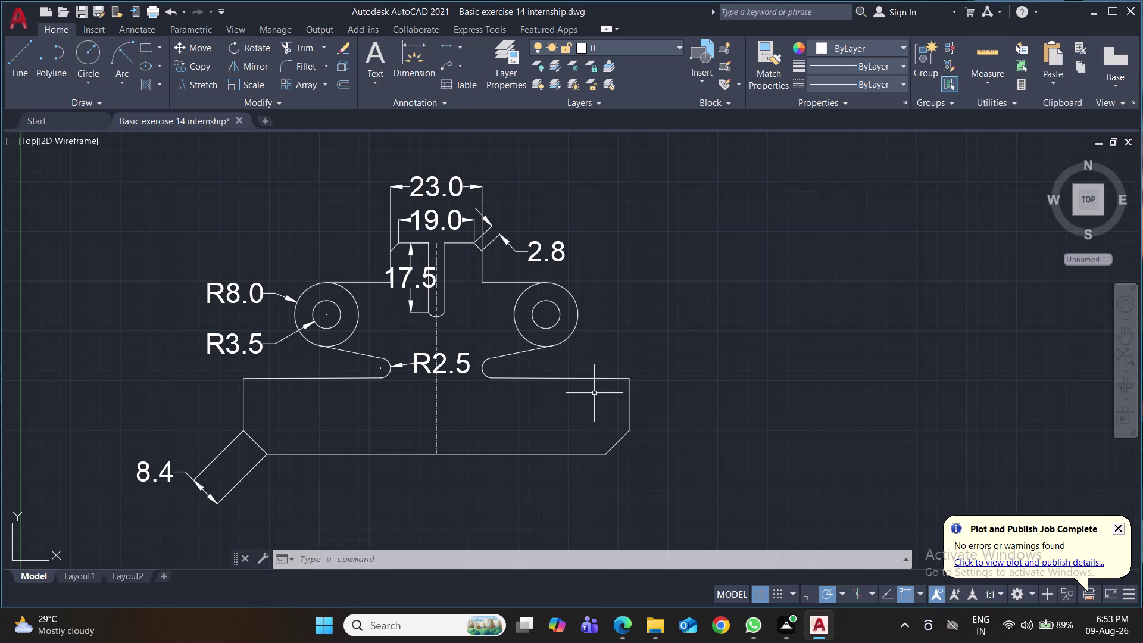
Try dimensioning the neck gap, then cancel the unwanted 23.6 dimension.
middle_drag(594, 392, 606, 298)
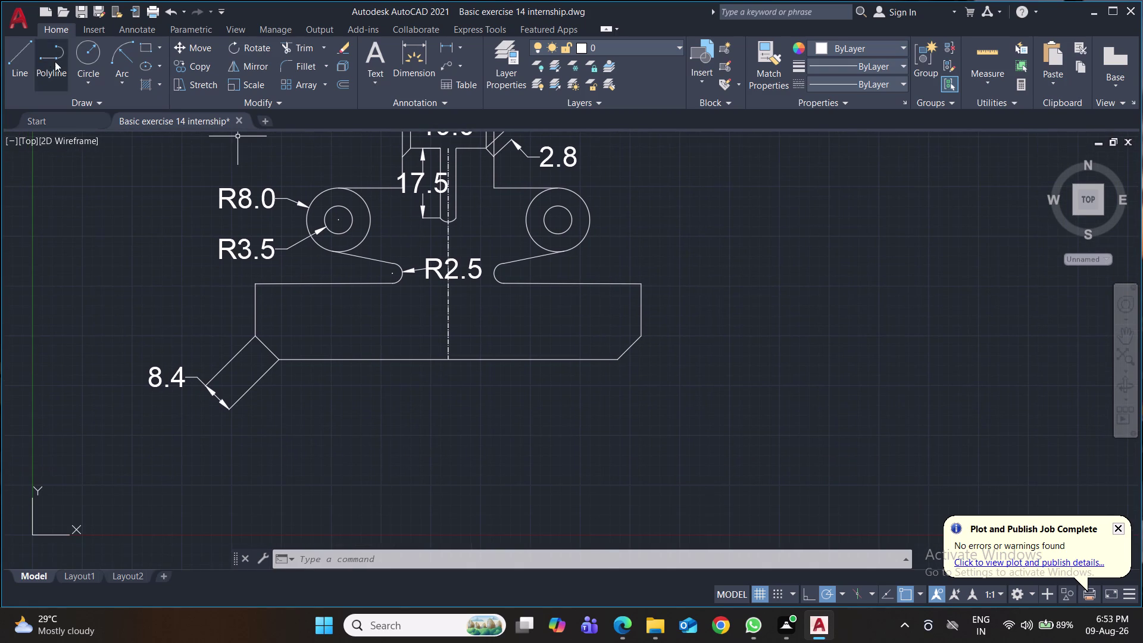
click(443, 45)
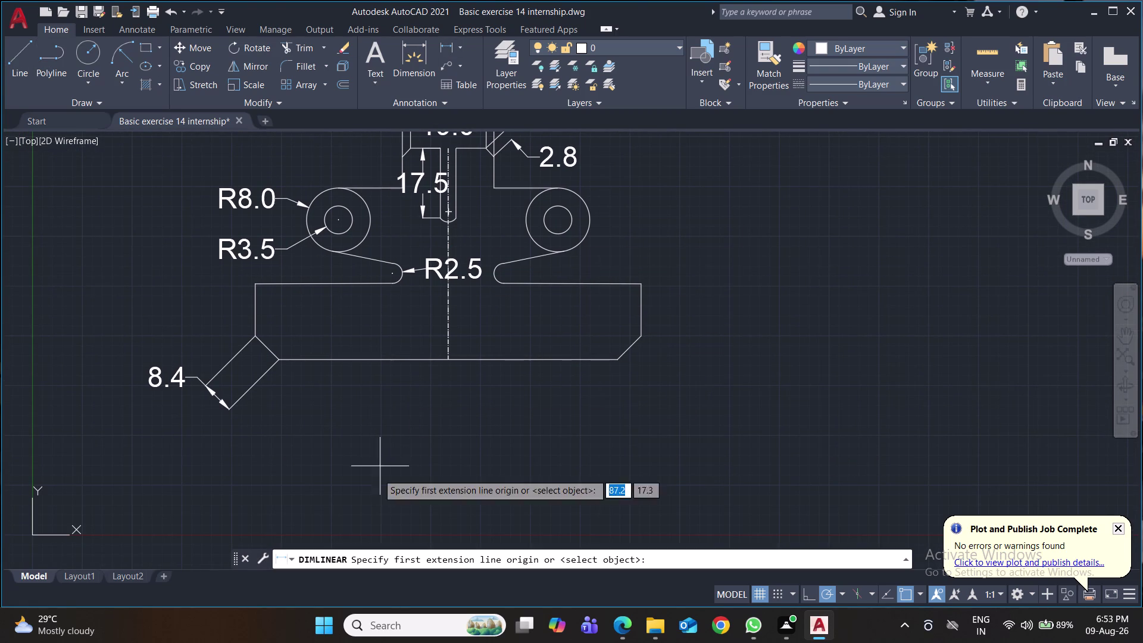
click(400, 277)
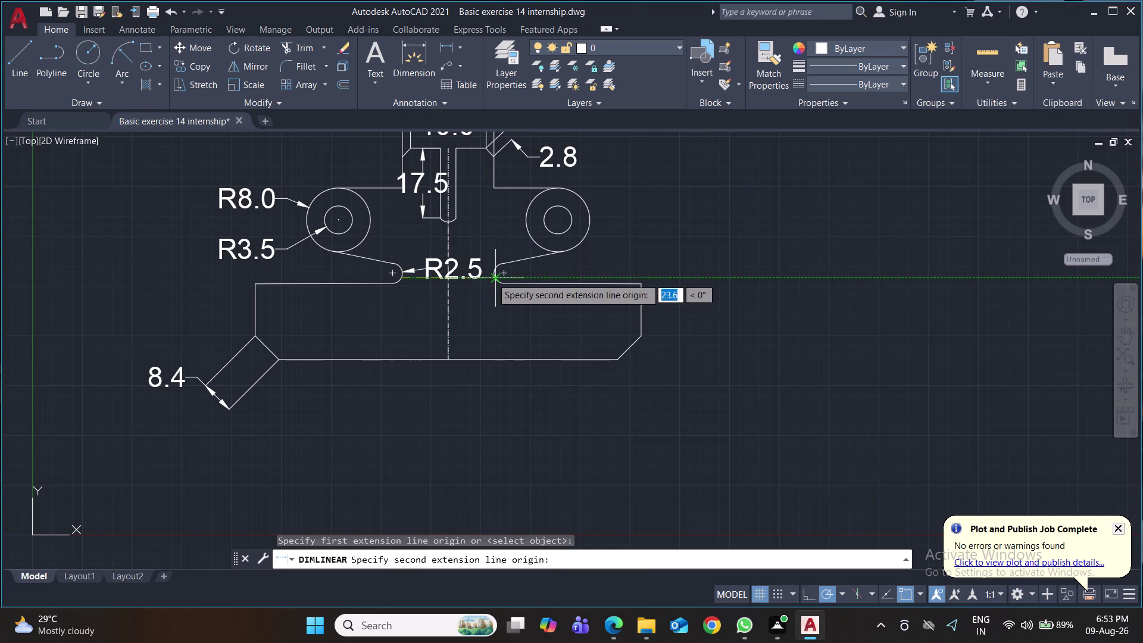
click(493, 278)
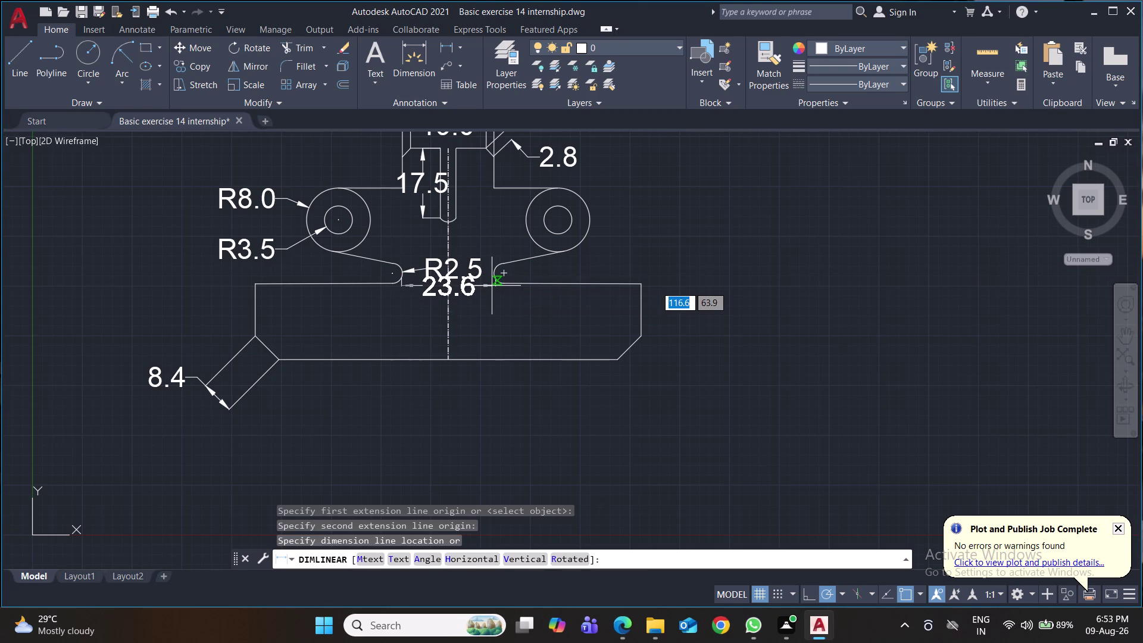
key(ctrl+z)
key(Escape)
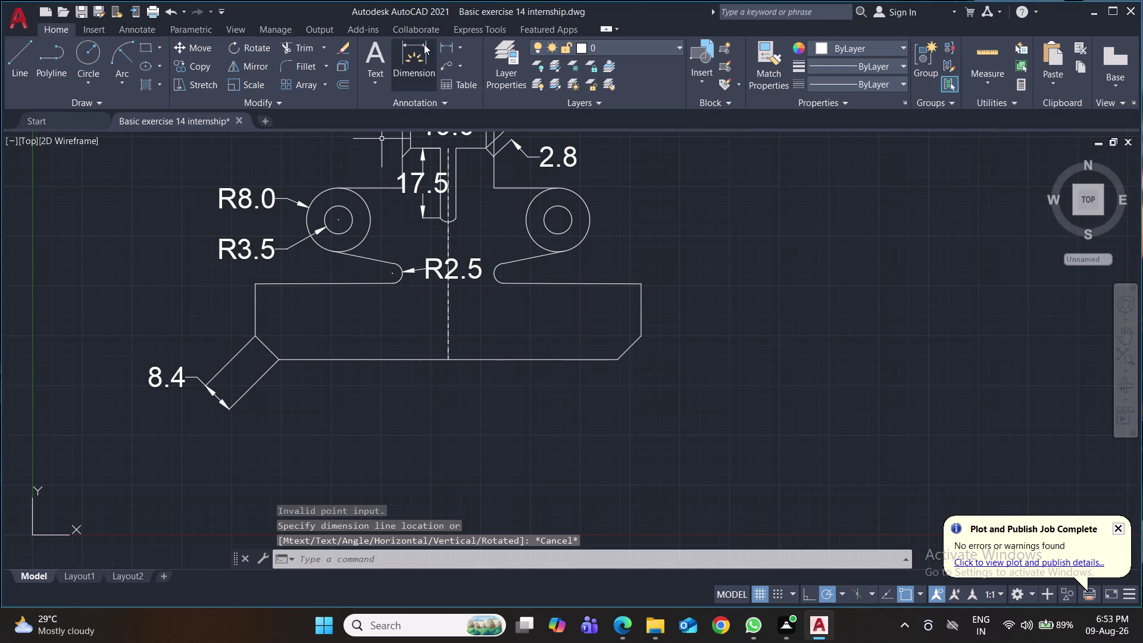
Place an 85.0 base-width dimension below the part, then delete it.
click(446, 46)
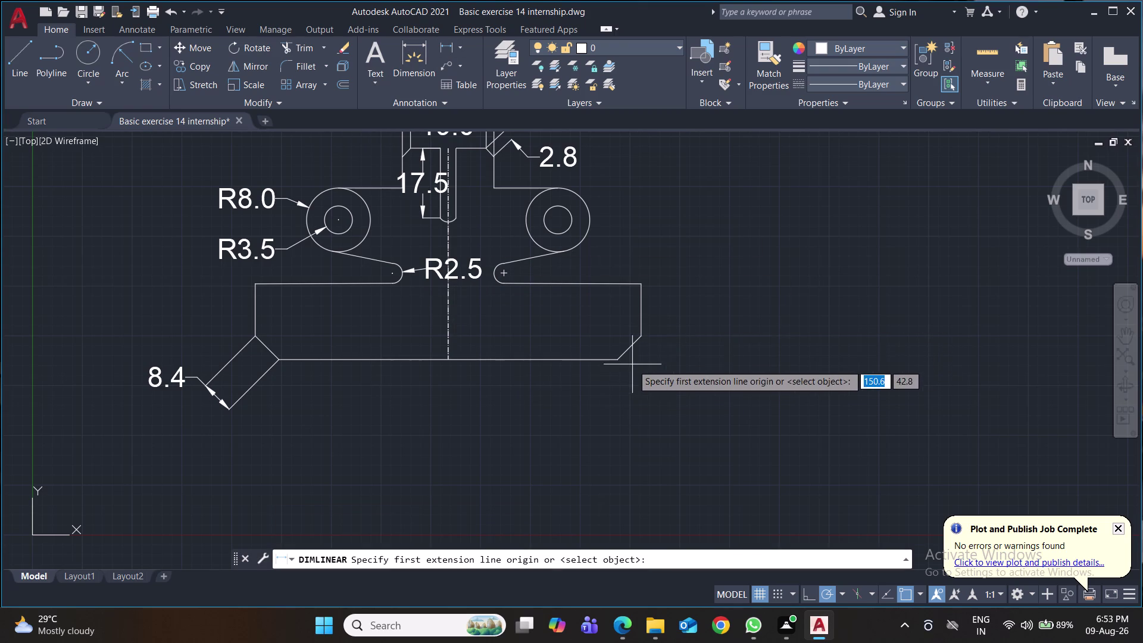
click(640, 337)
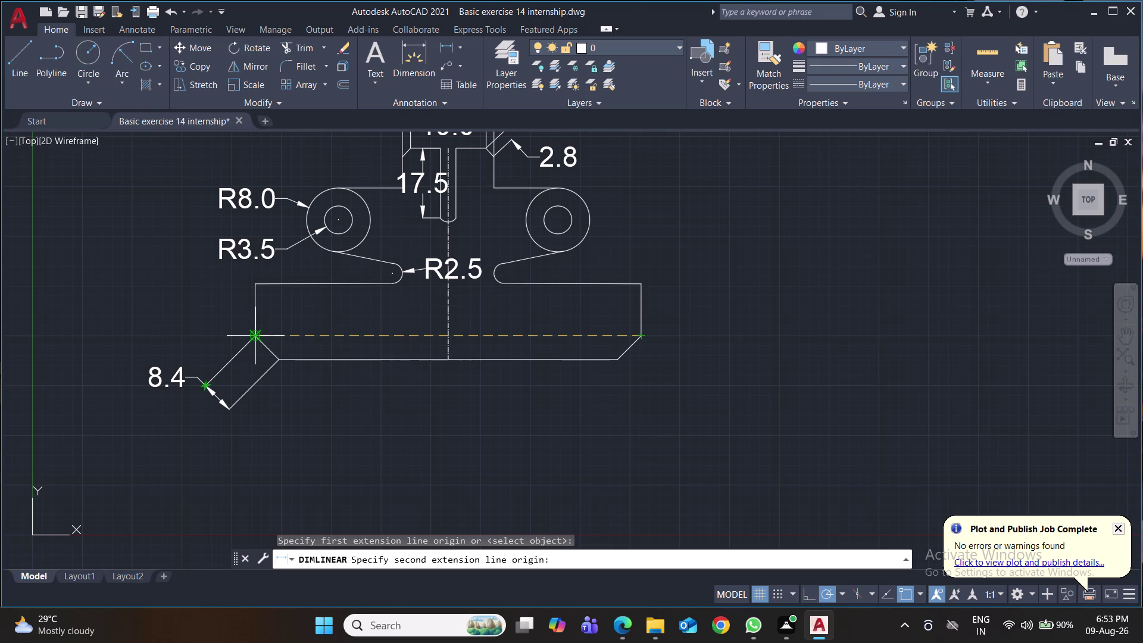
text(8)
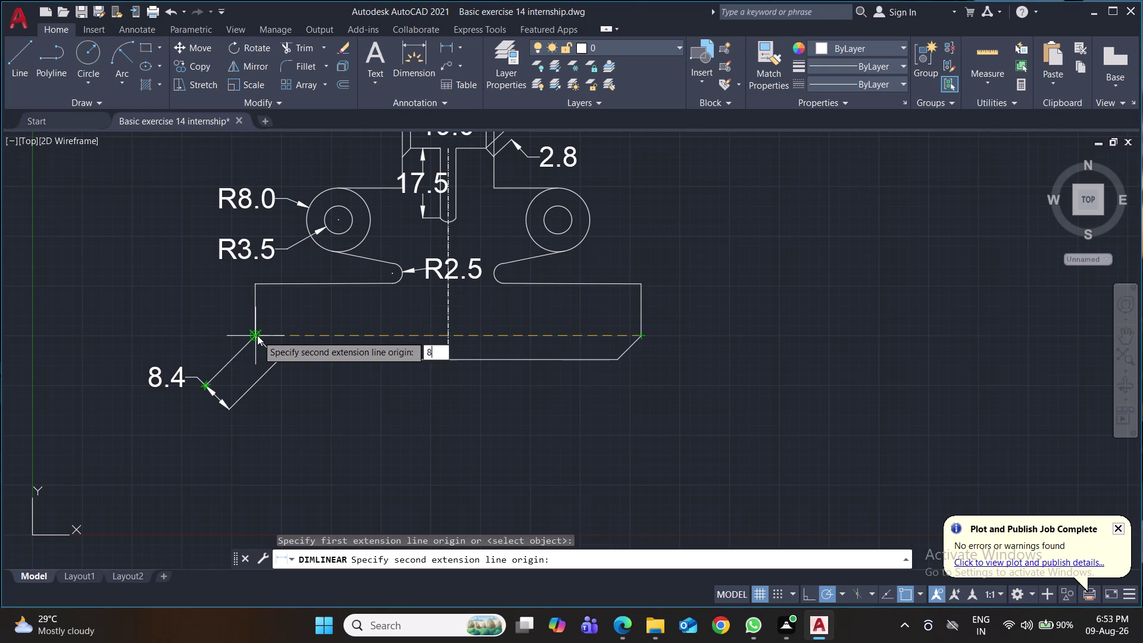
text(5)
key(Return)
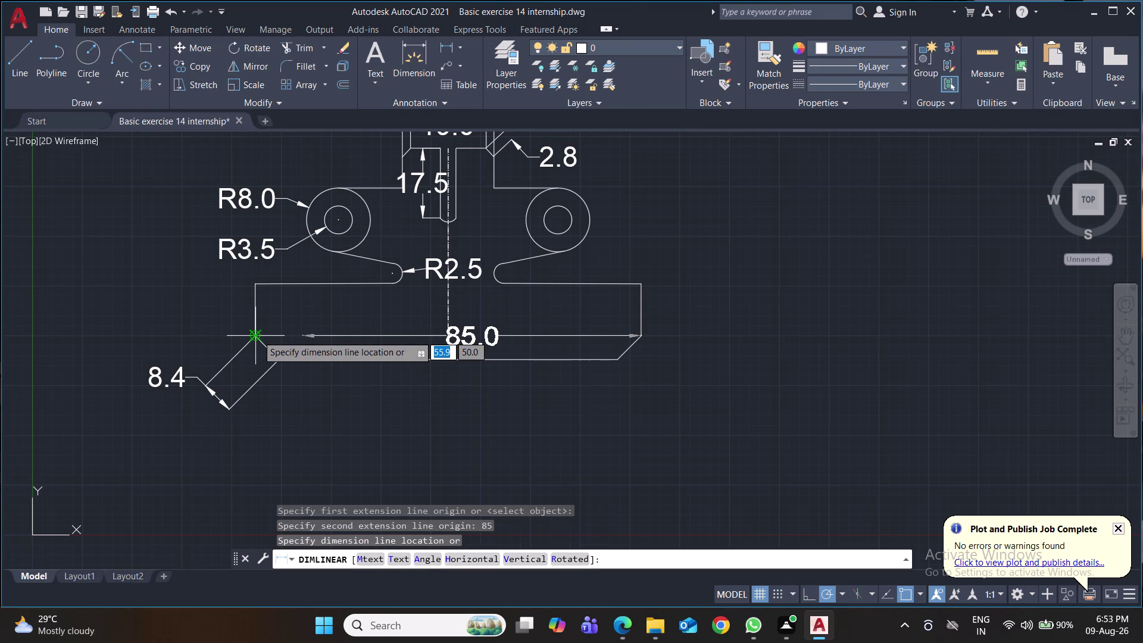
click(267, 391)
click(462, 393)
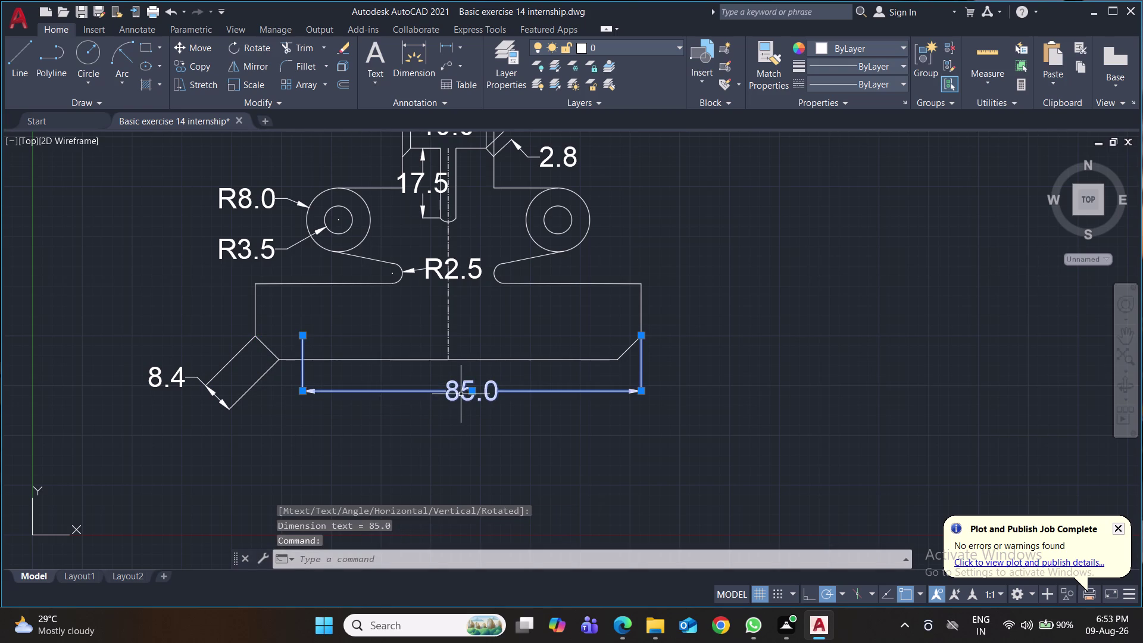
key(Delete)
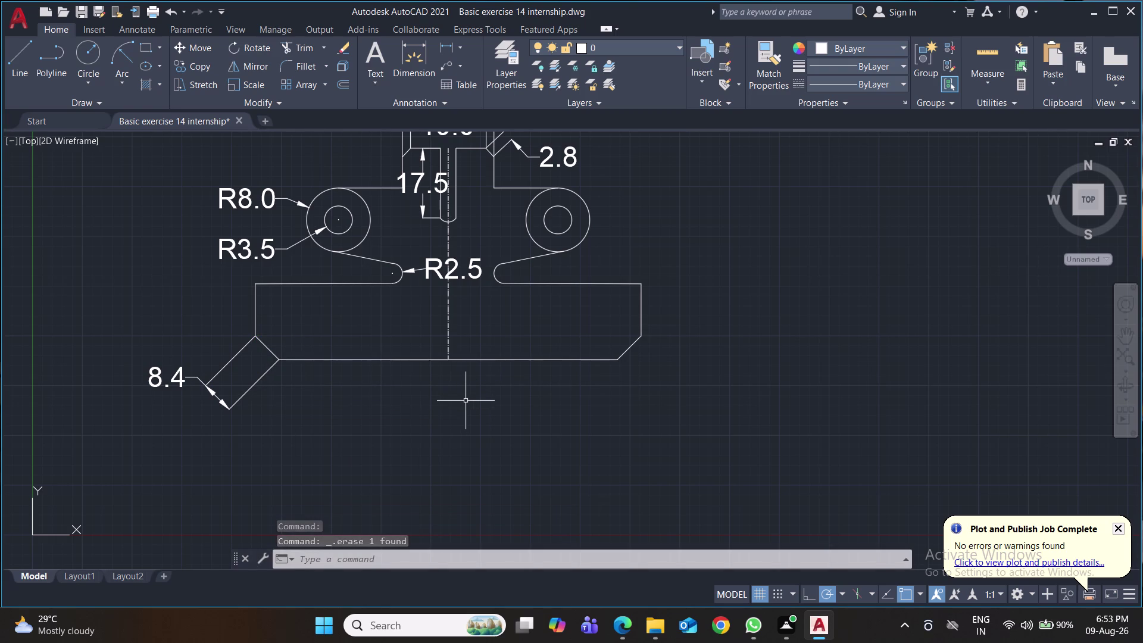
click(448, 46)
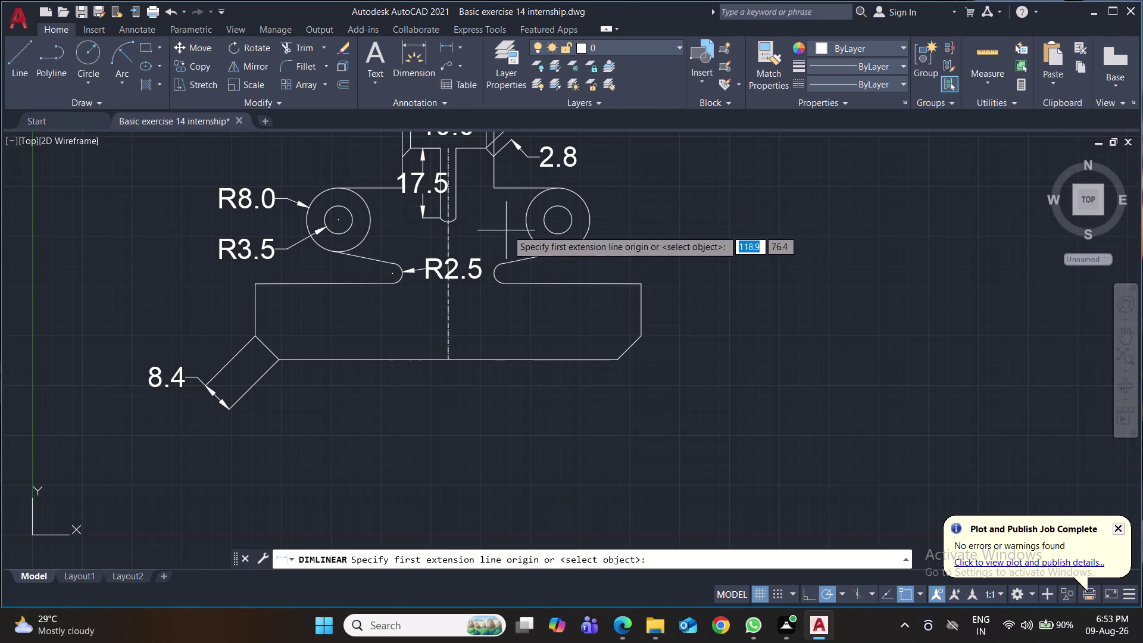
Dimension the 55.0 hole-centre spacing and the 23.0 slot width below the part.
click(556, 218)
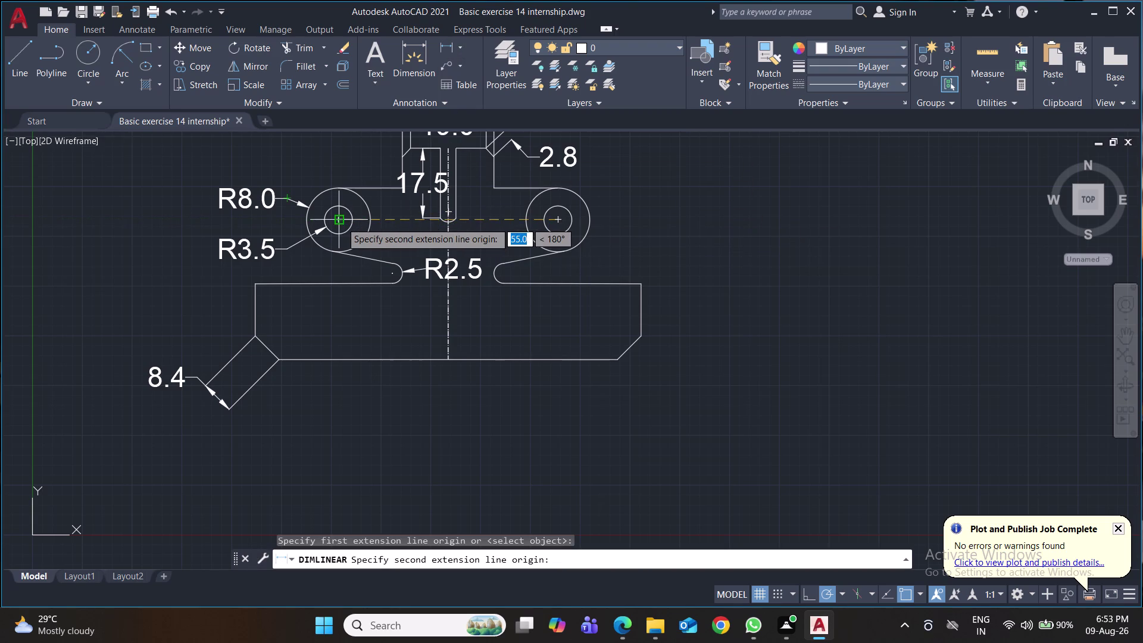
click(341, 222)
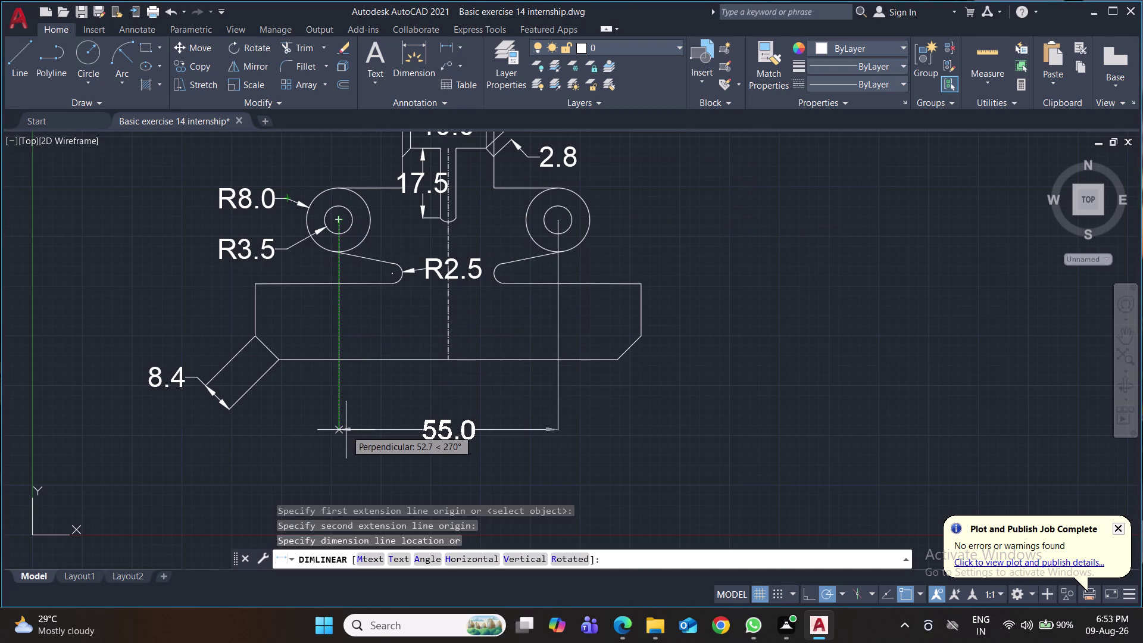
click(345, 429)
key(space)
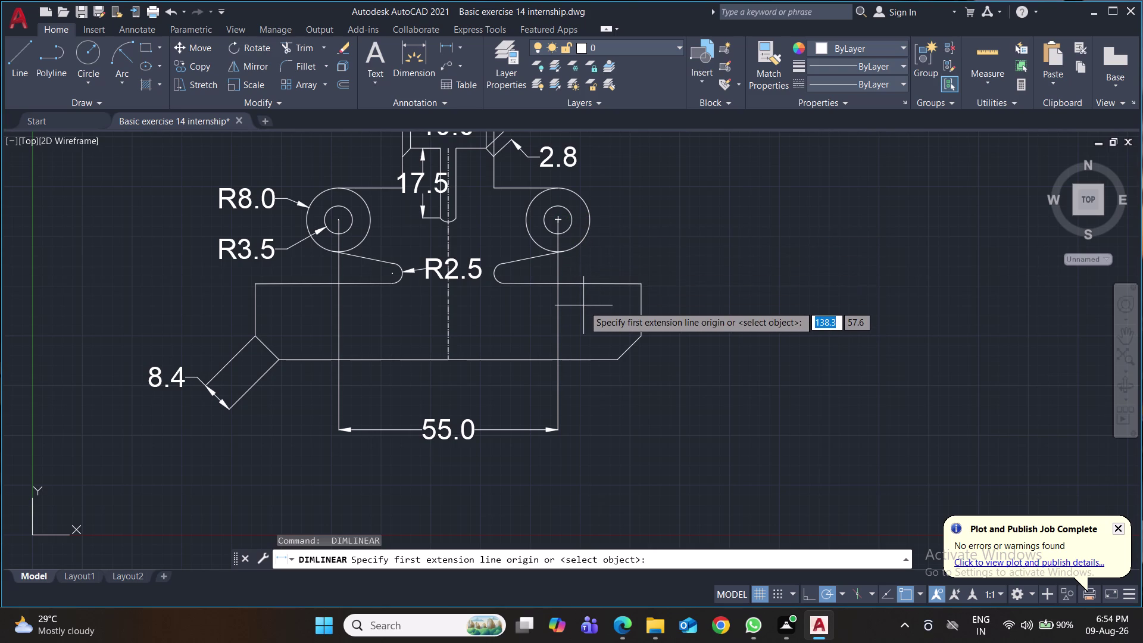
click(494, 274)
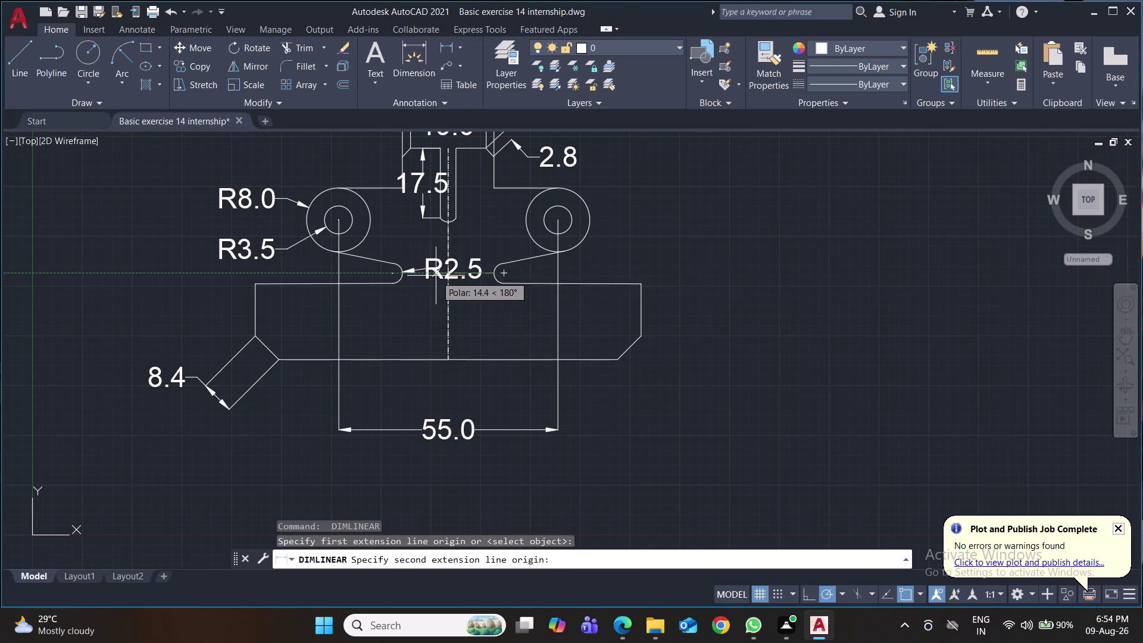
click(400, 277)
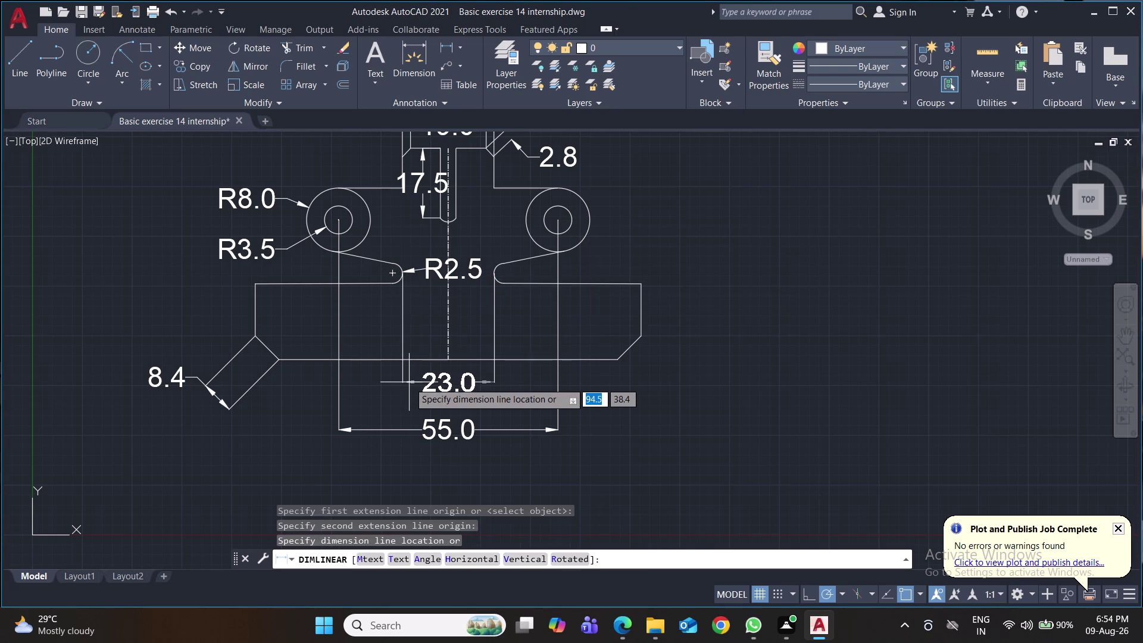
click(408, 382)
middle_drag(685, 368, 681, 325)
Add the 96.9 overall base-width dimension below the 55.0 one.
click(445, 47)
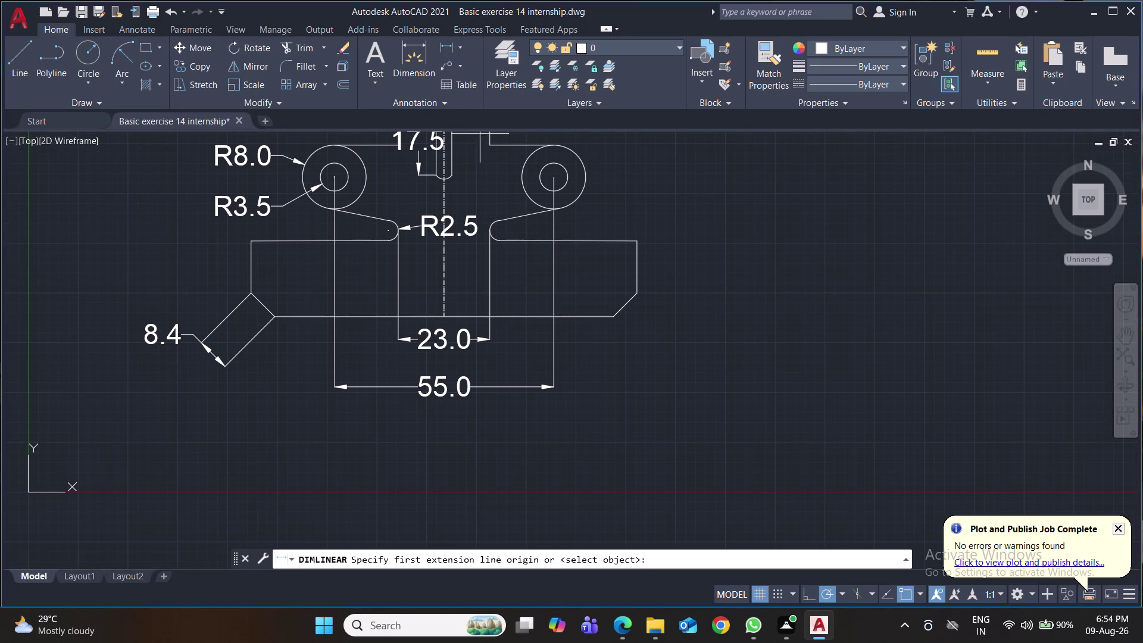
scroll(up, 3)
click(250, 284)
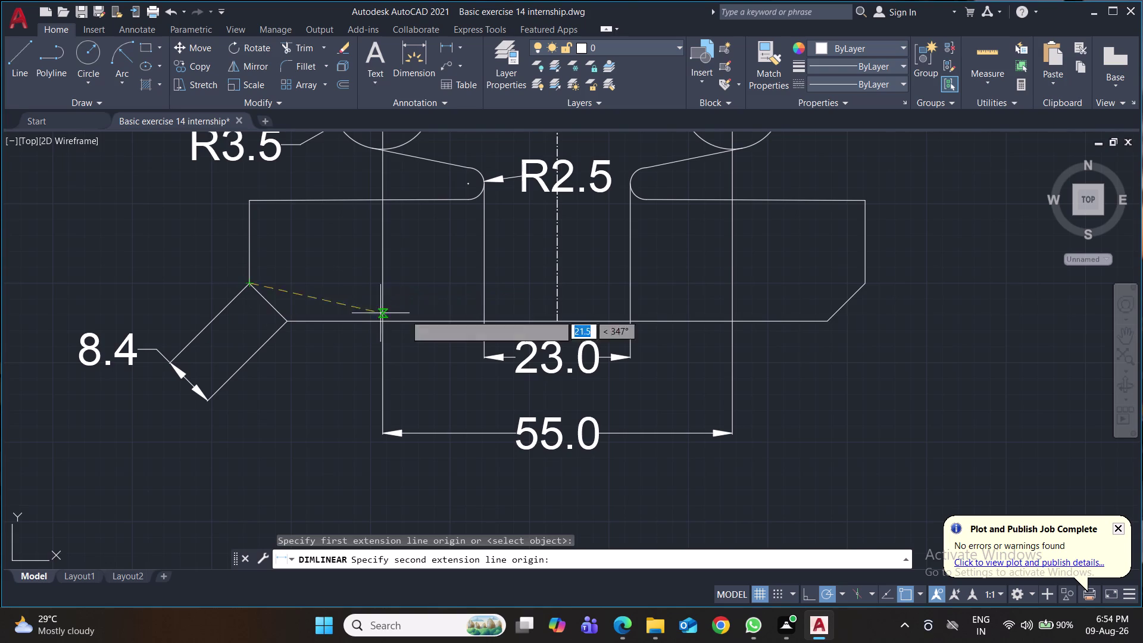
click(863, 284)
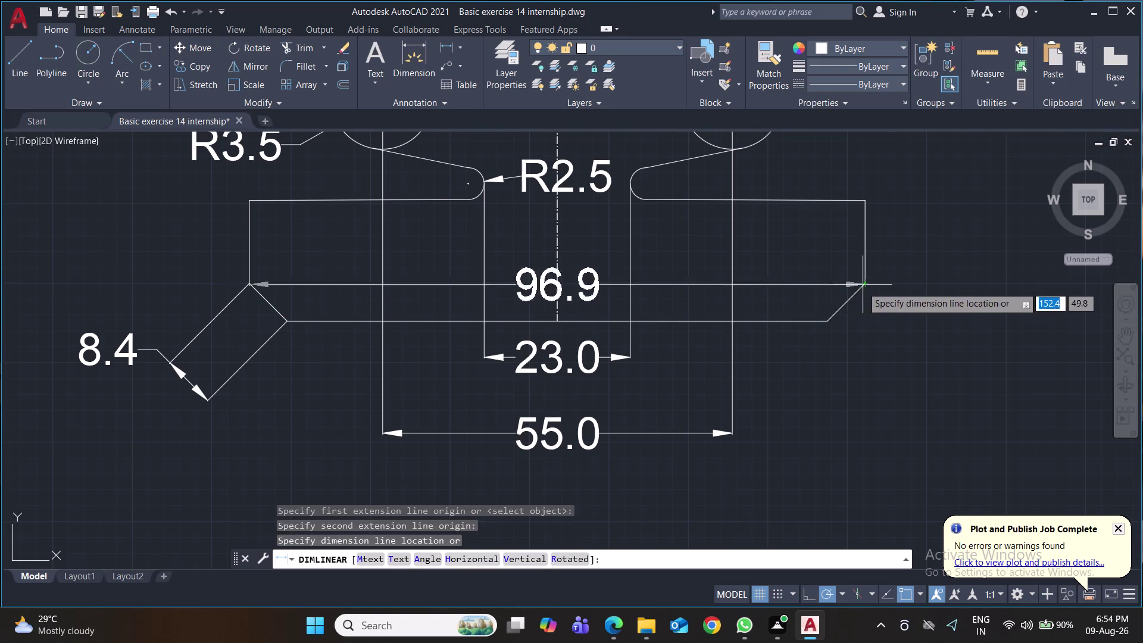
drag(858, 482, 858, 488)
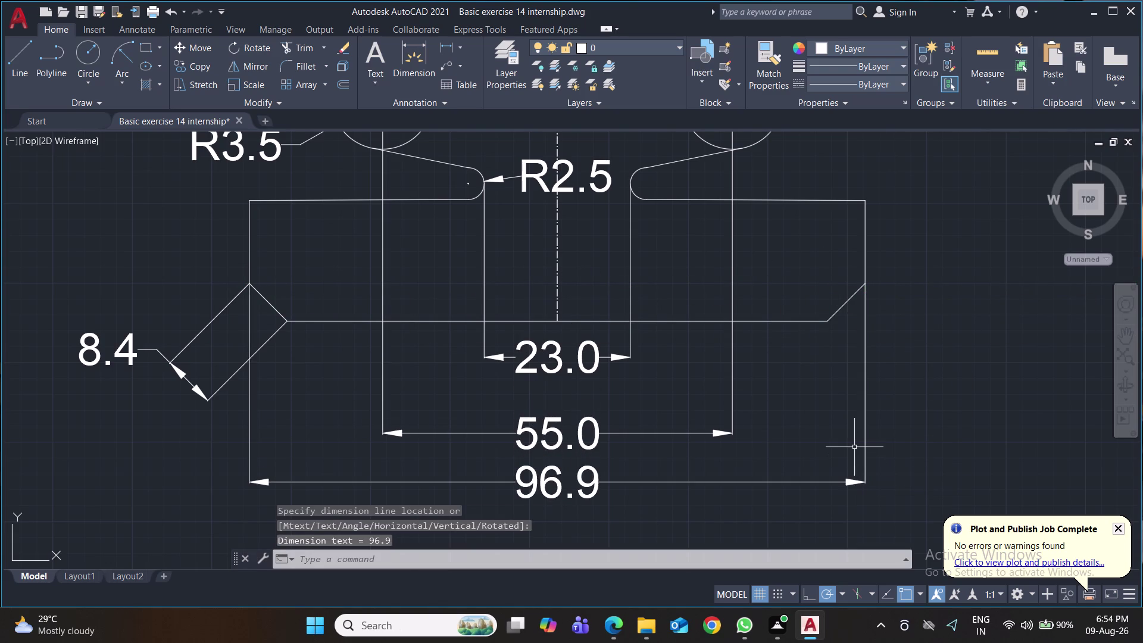
scroll(down, 3)
middle_drag(852, 438, 807, 414)
middle_drag(913, 368, 699, 376)
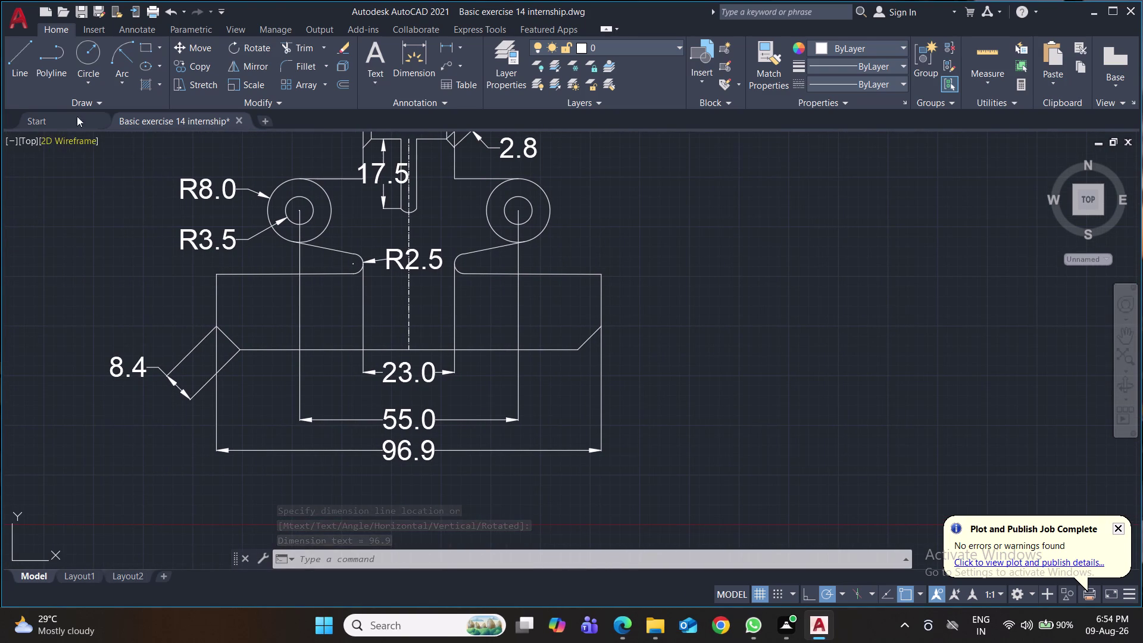
Add vertical dimensions at right: 19.0 base height and 16.0 from base top to hole centre.
click(444, 48)
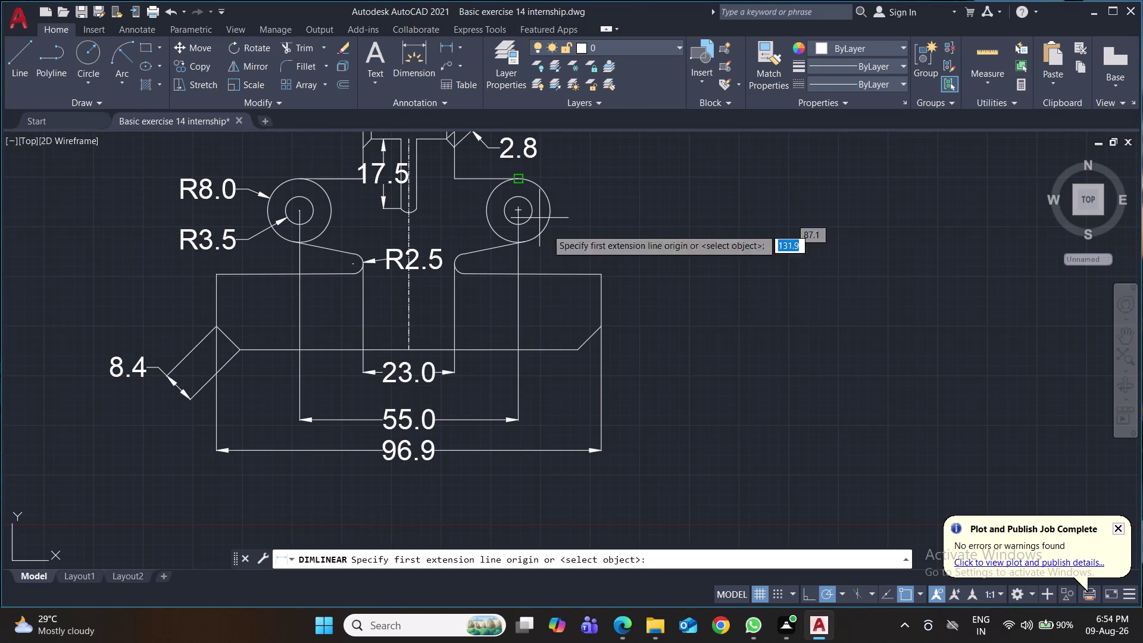
click(578, 353)
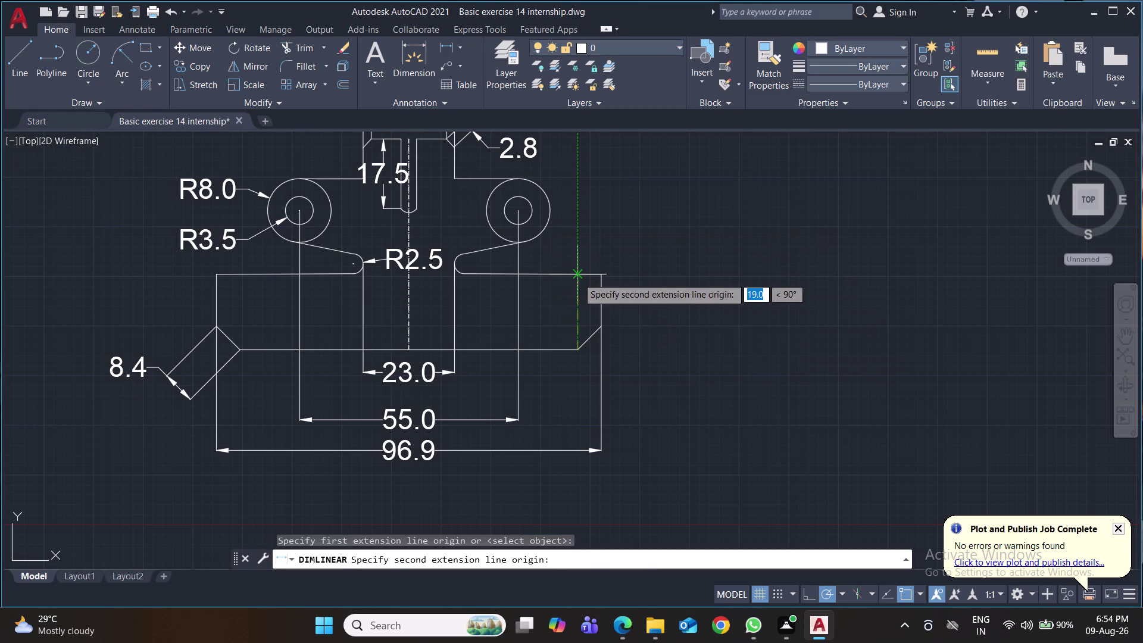
click(577, 277)
click(668, 285)
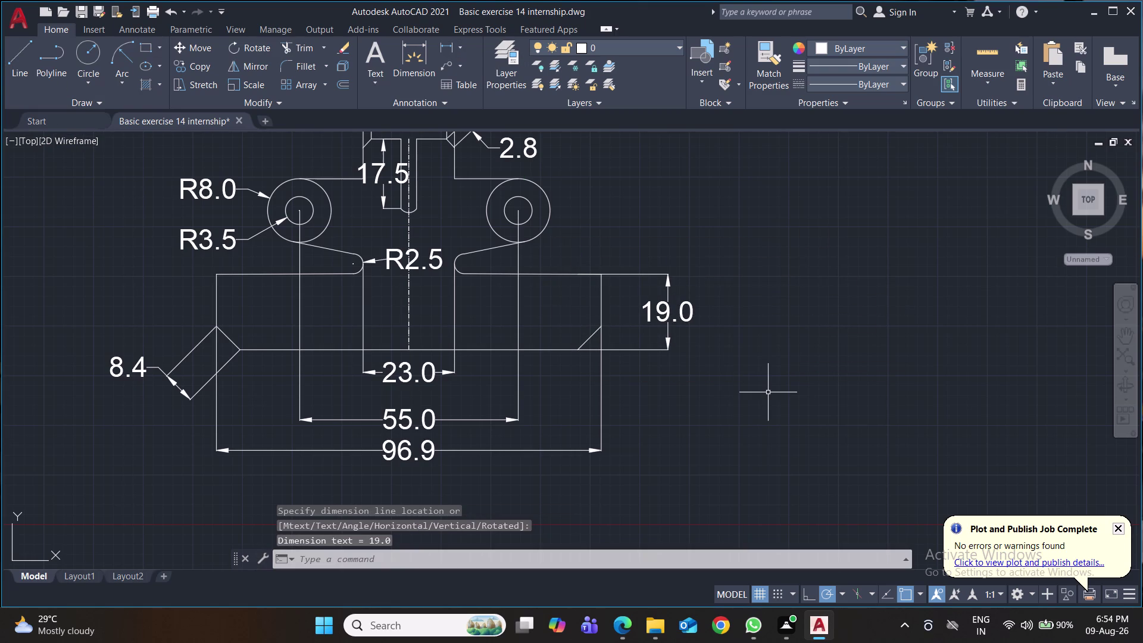
click(442, 49)
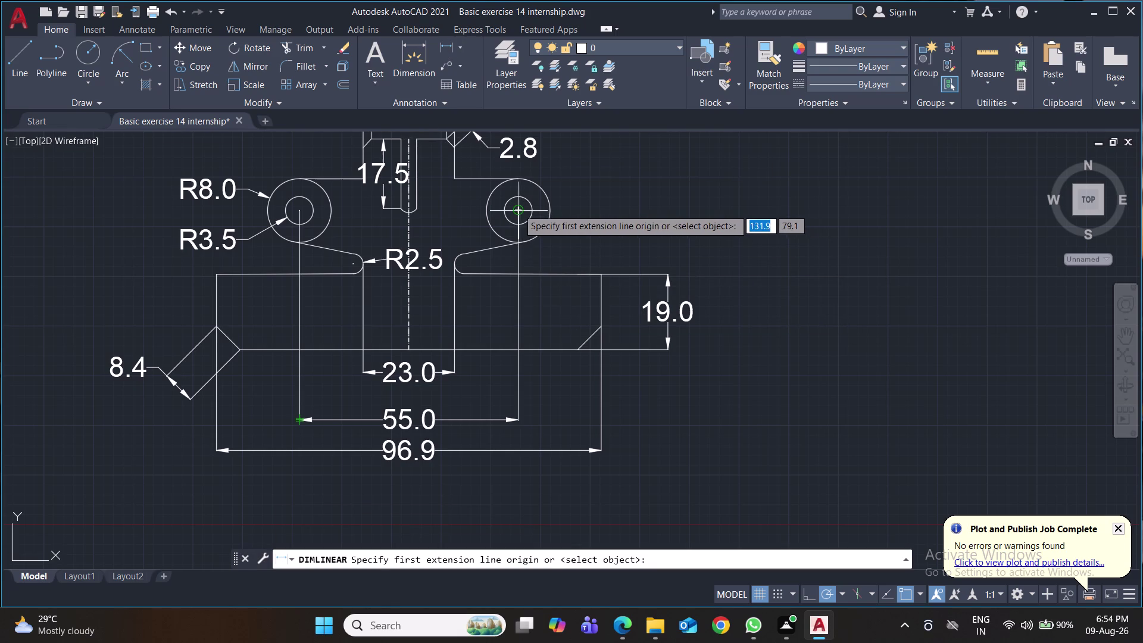
click(518, 208)
click(518, 272)
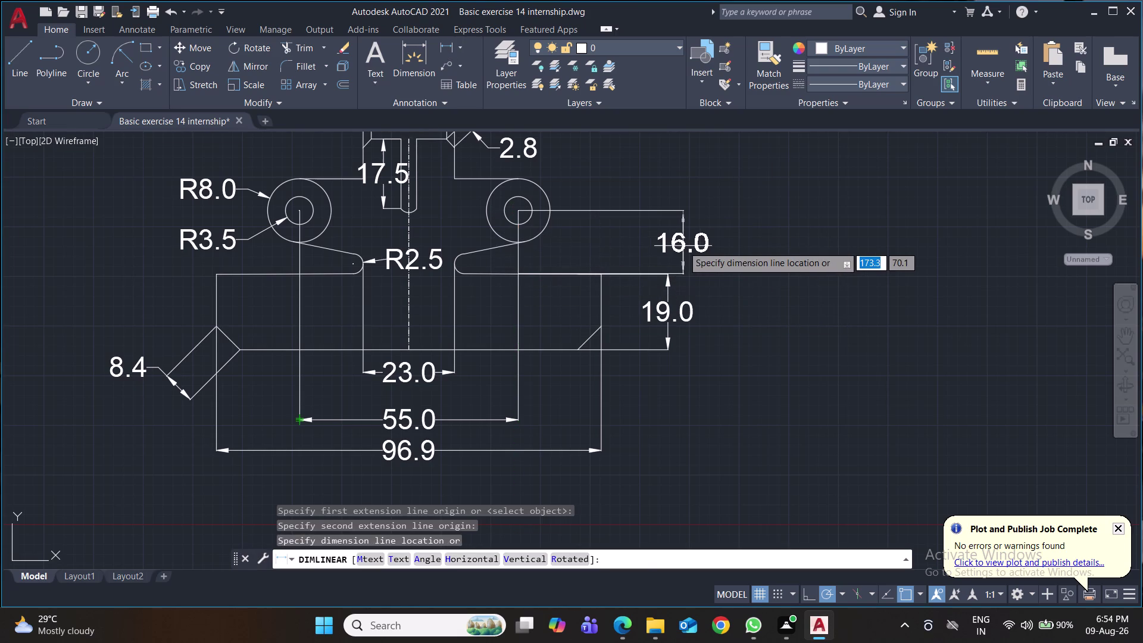
click(668, 253)
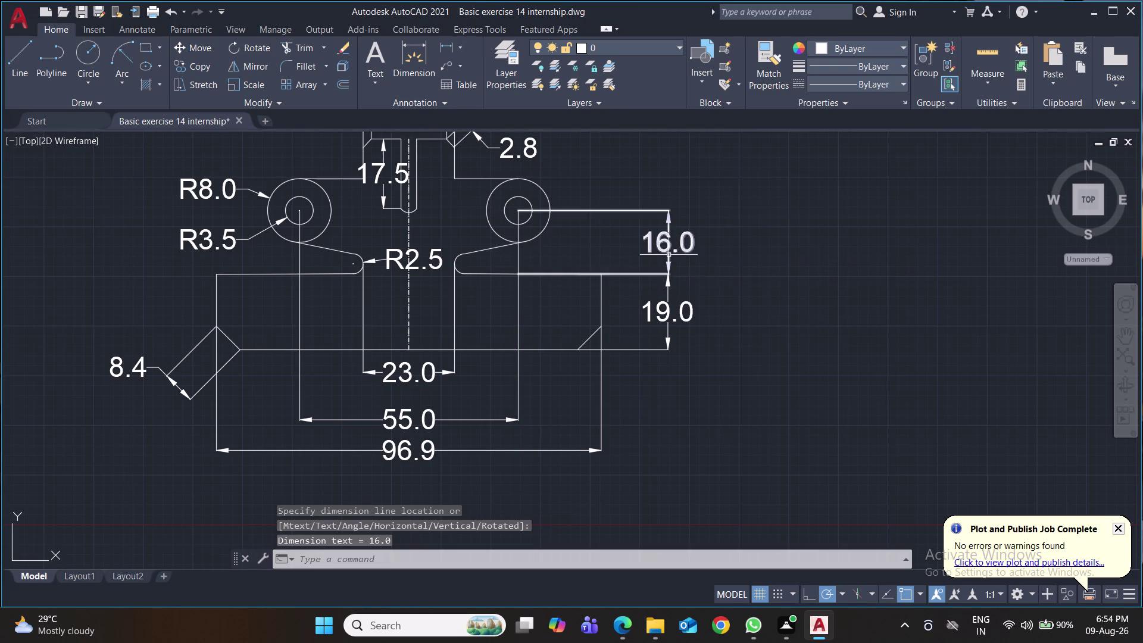
scroll(down, 3)
middle_drag(770, 274, 685, 338)
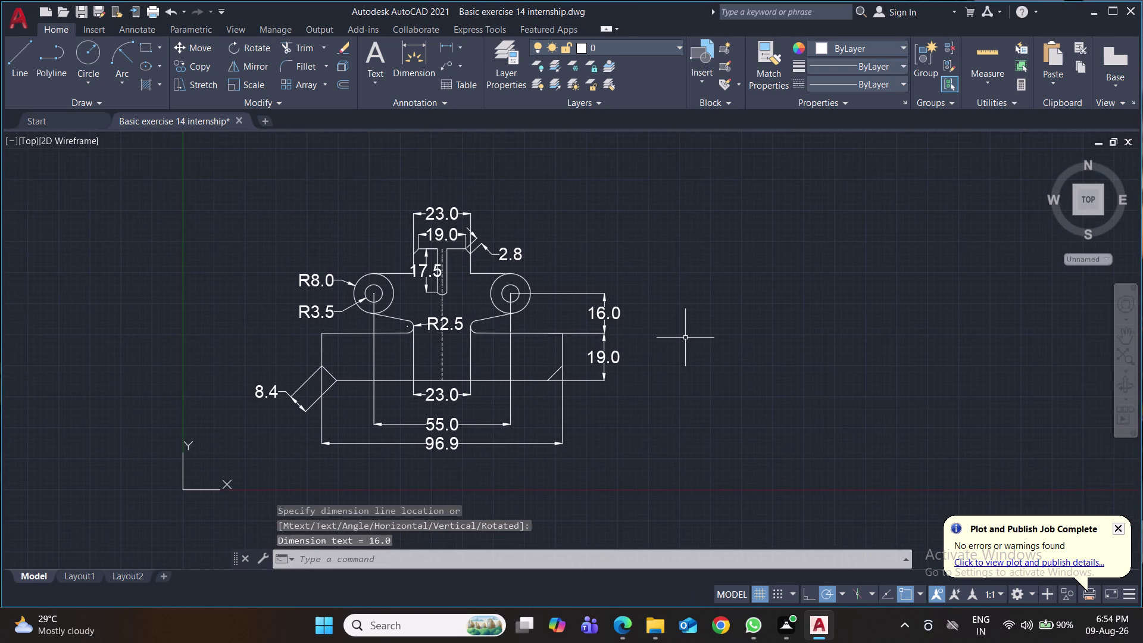
scroll(up, 3)
Add the 18.0 vertical dimension from the top step corner to the hole-centre level.
click(443, 49)
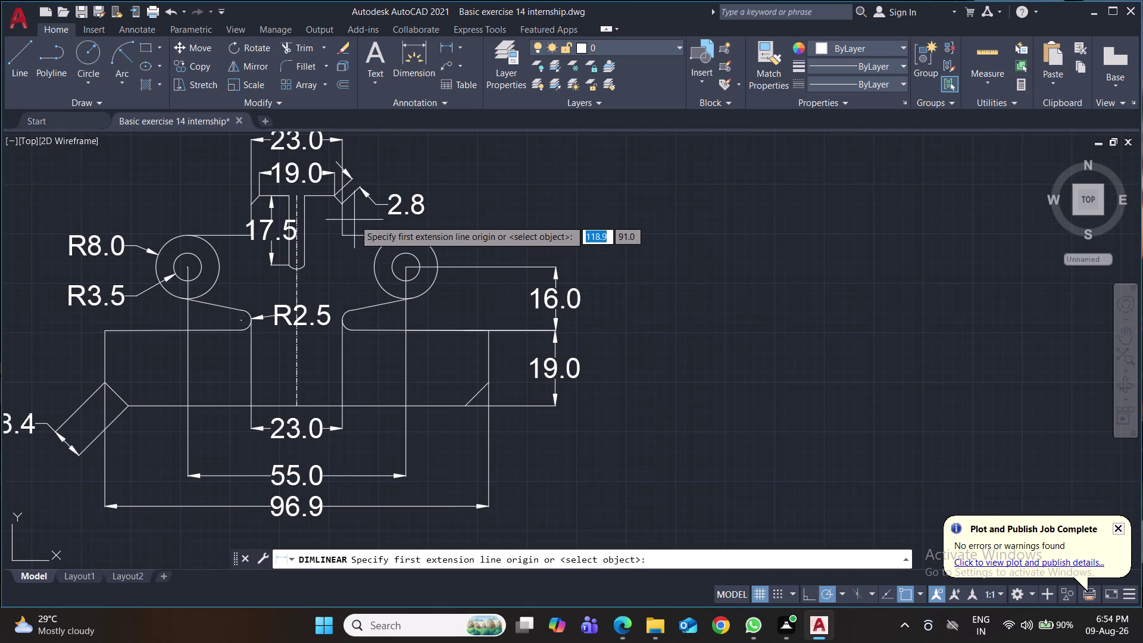
click(331, 197)
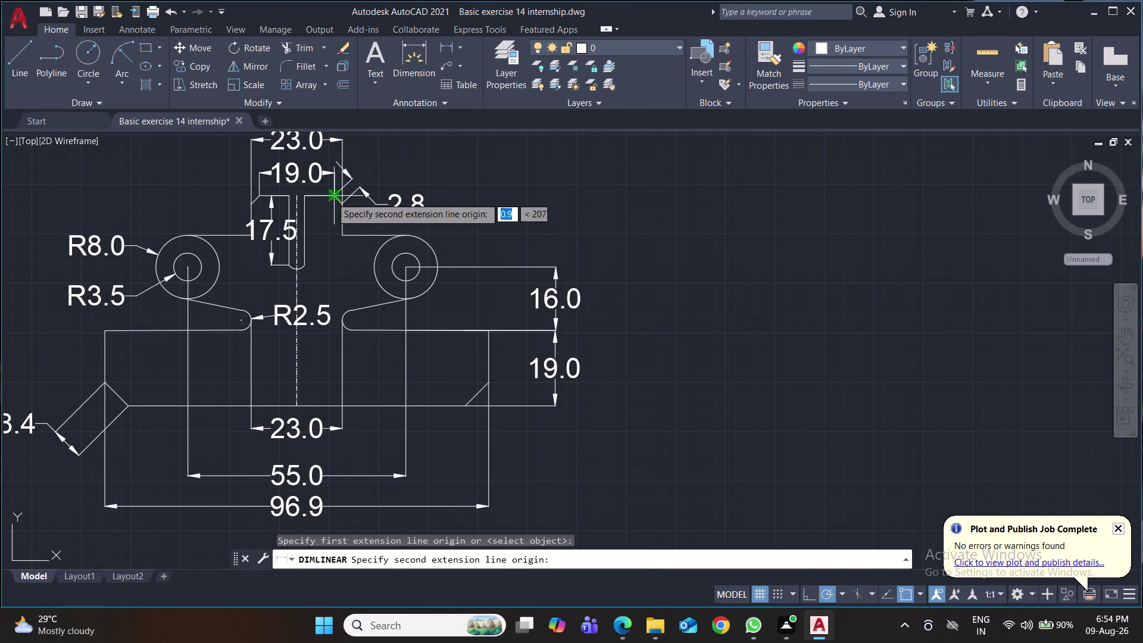
click(409, 270)
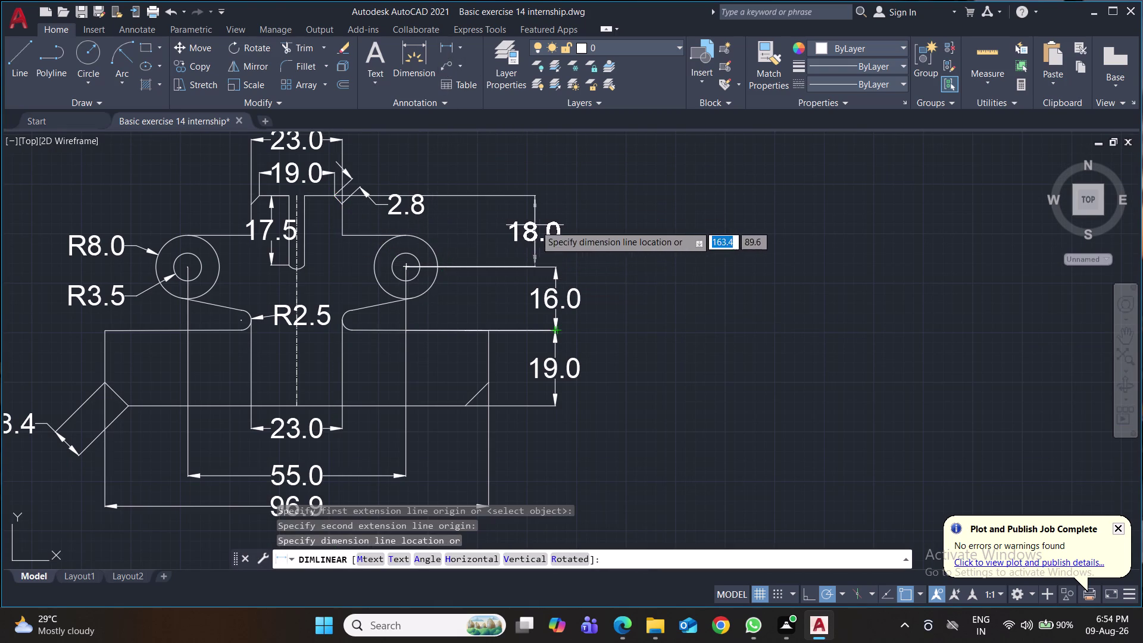
click(555, 231)
Save the drawing and call up the dimension style command with D.
key(ctrl+s)
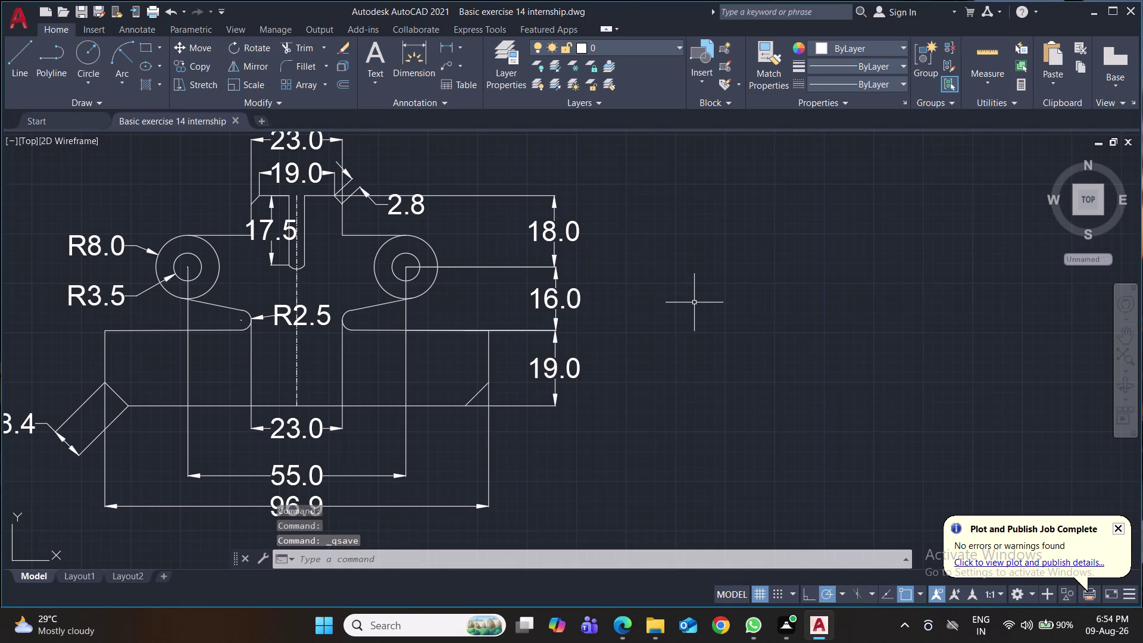
key(ctrl+s)
scroll(down, 3)
scroll(up, 3)
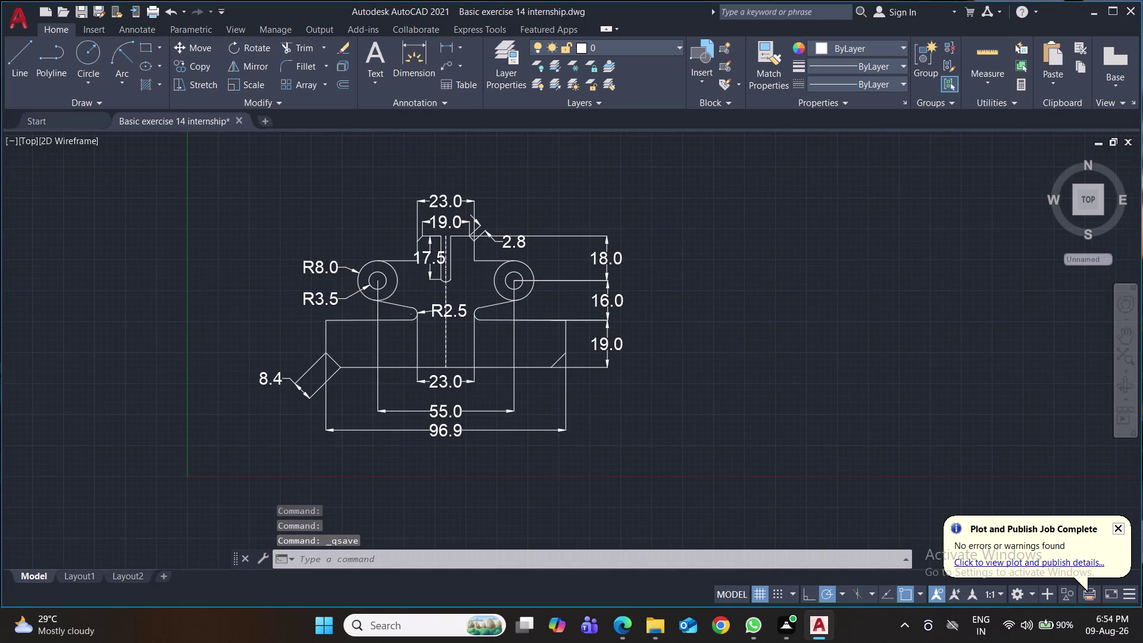
key(d)
key(Return)
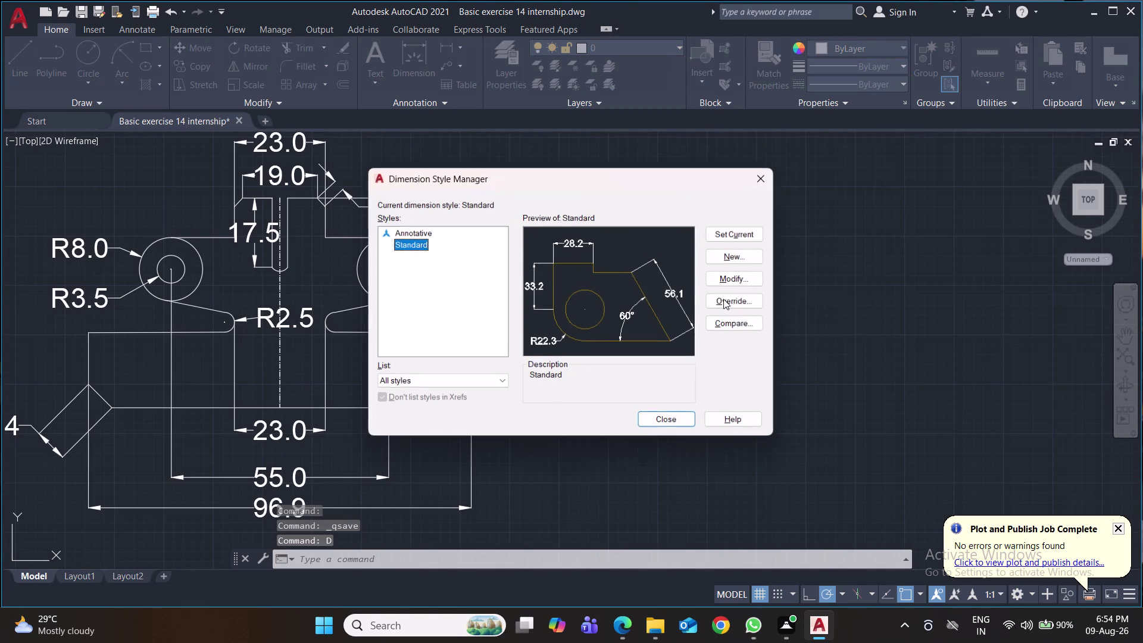
click(736, 280)
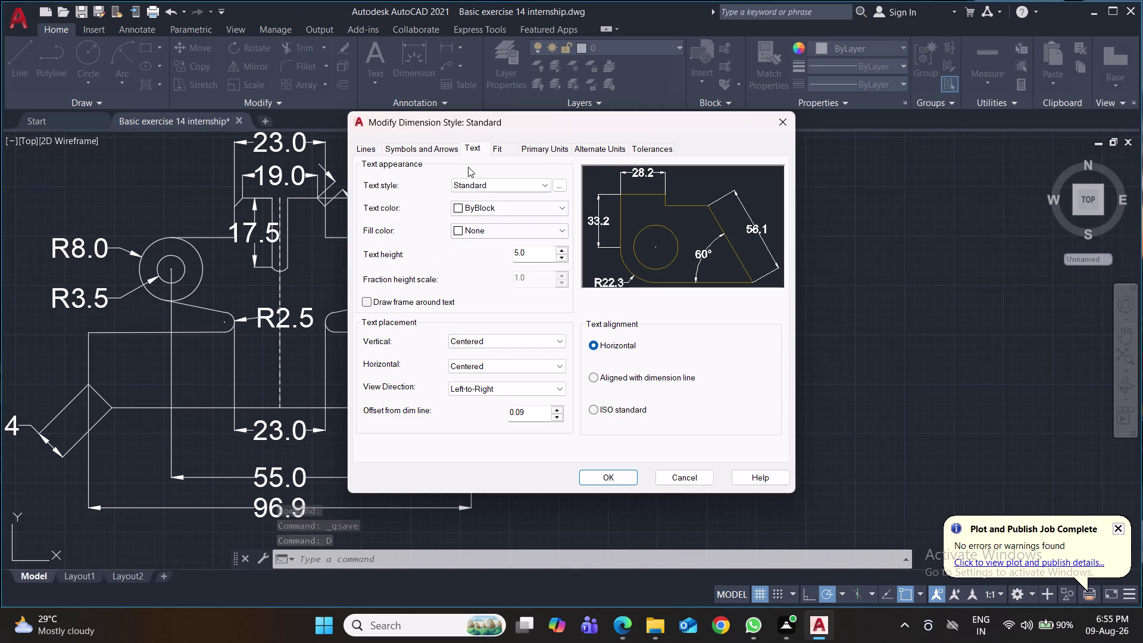
click(425, 153)
drag(392, 296, 330, 292)
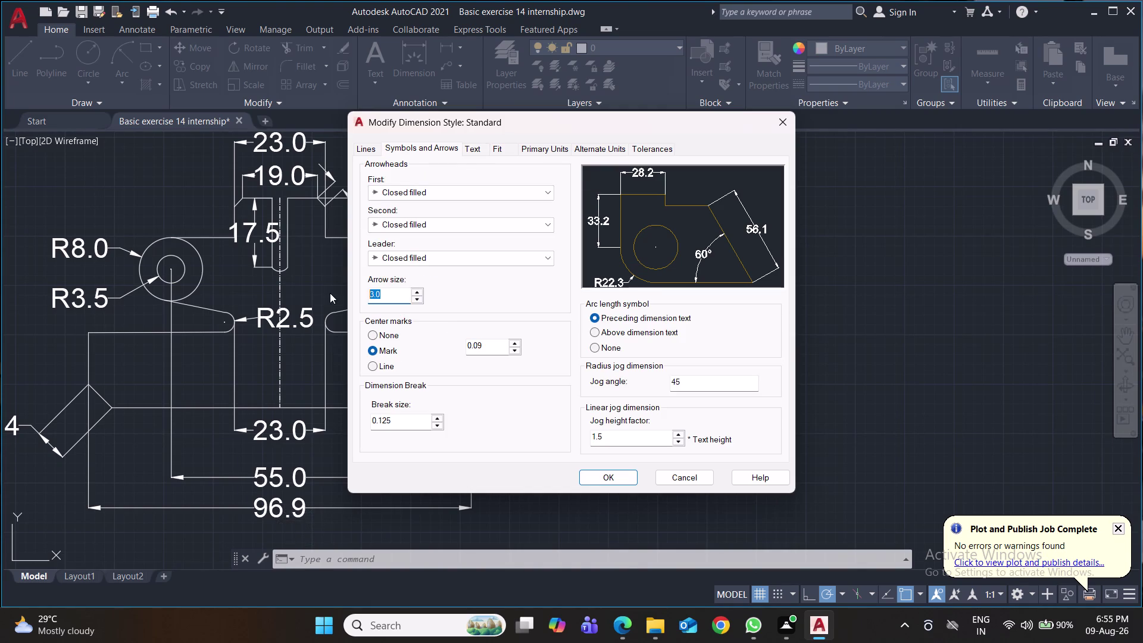
key(2)
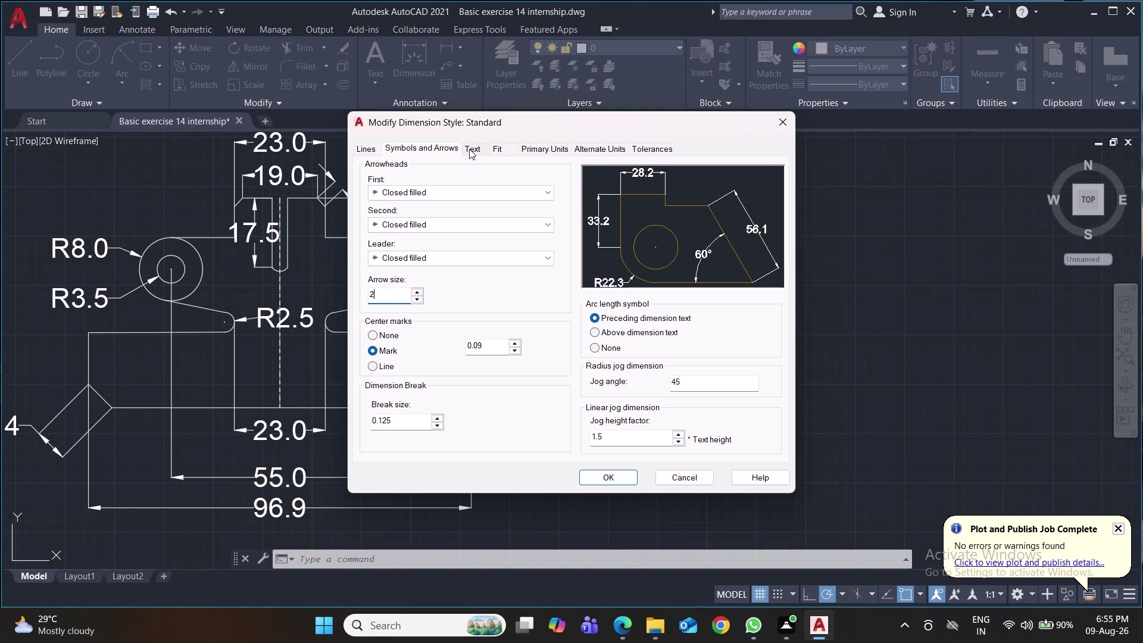
click(469, 149)
drag(542, 247, 519, 252)
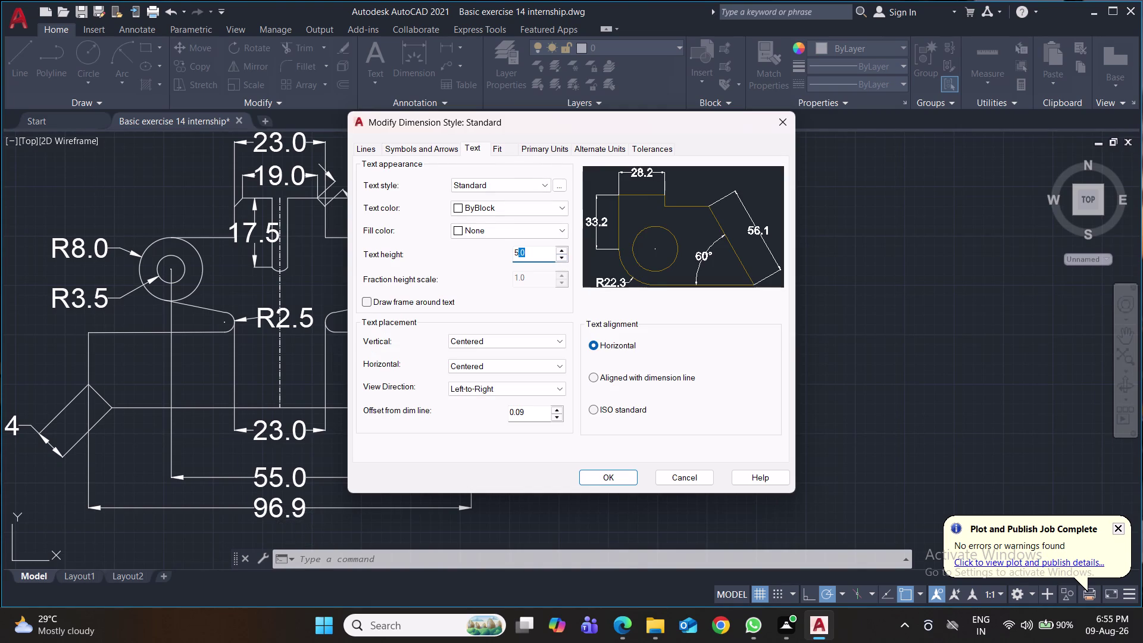
drag(534, 254, 502, 254)
key(4)
click(613, 472)
click(738, 234)
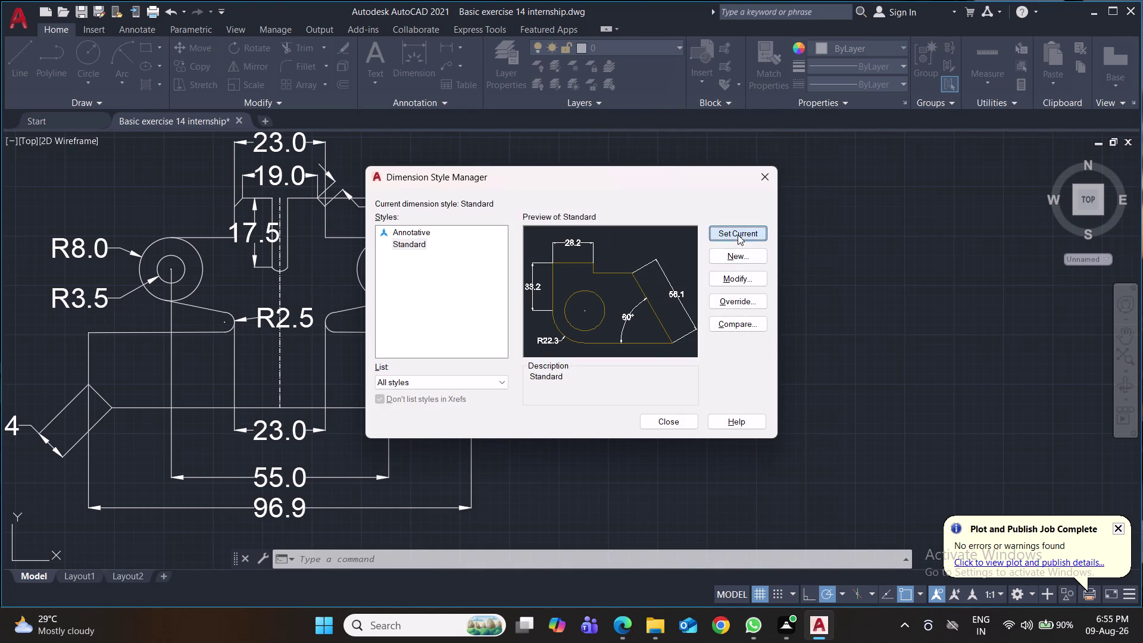
click(670, 418)
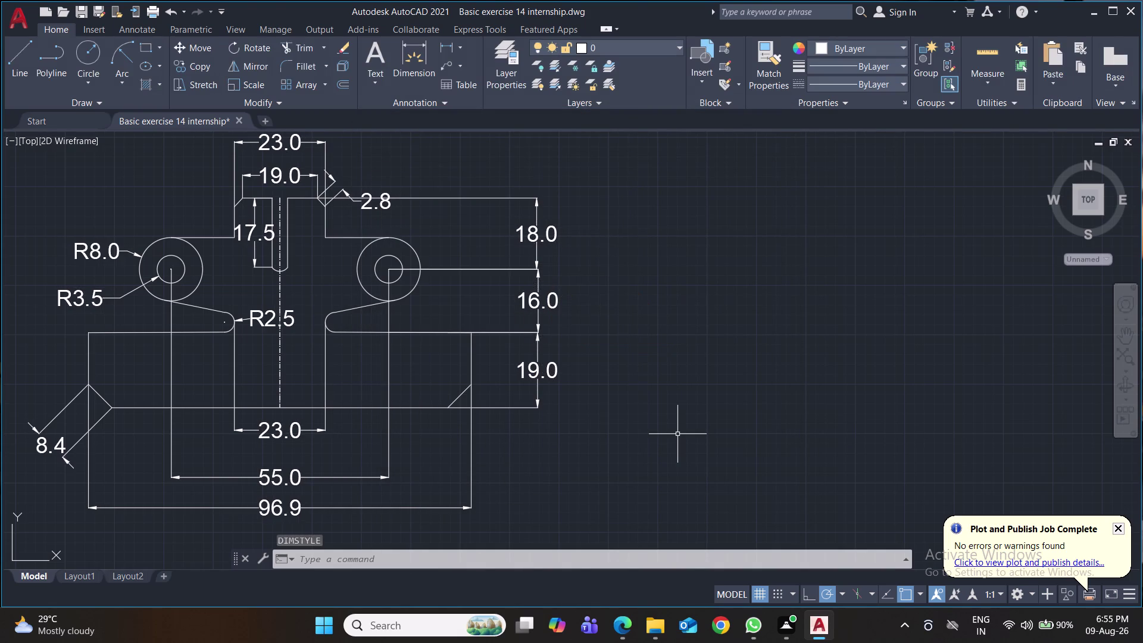
scroll(down, 3)
middle_drag(708, 415, 715, 400)
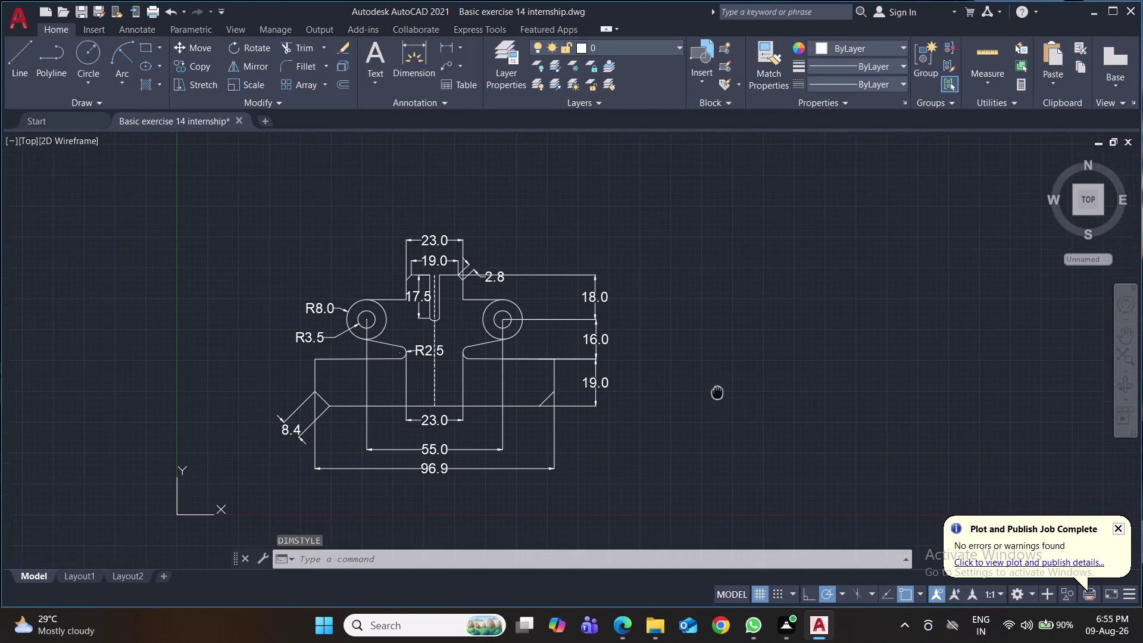
middle_drag(715, 400, 739, 331)
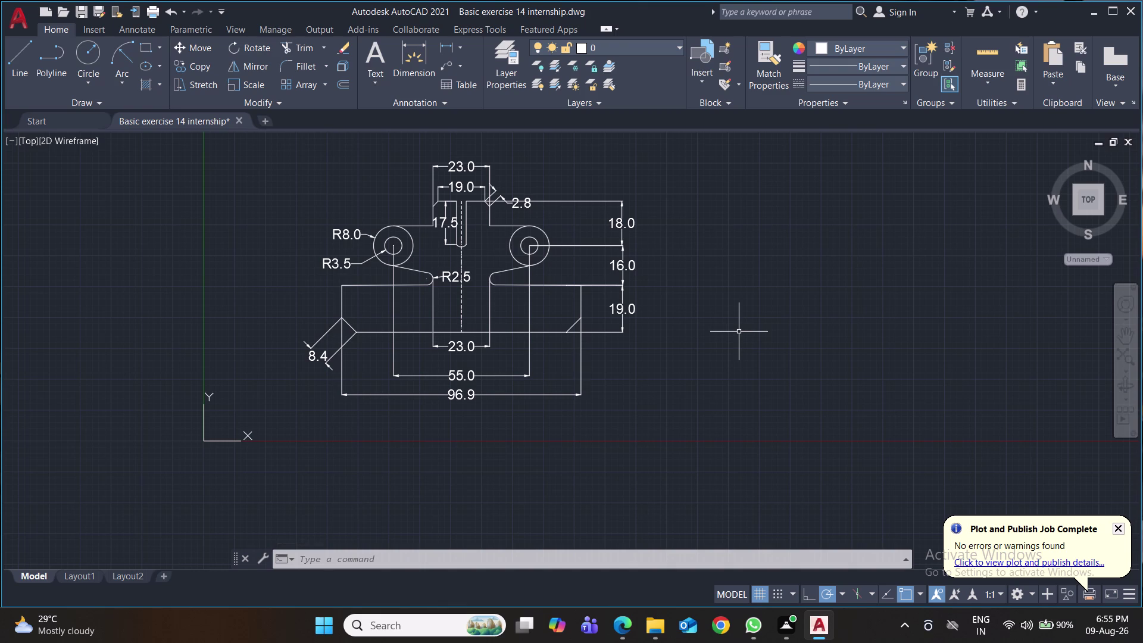
scroll(up, 3)
scroll(down, 3)
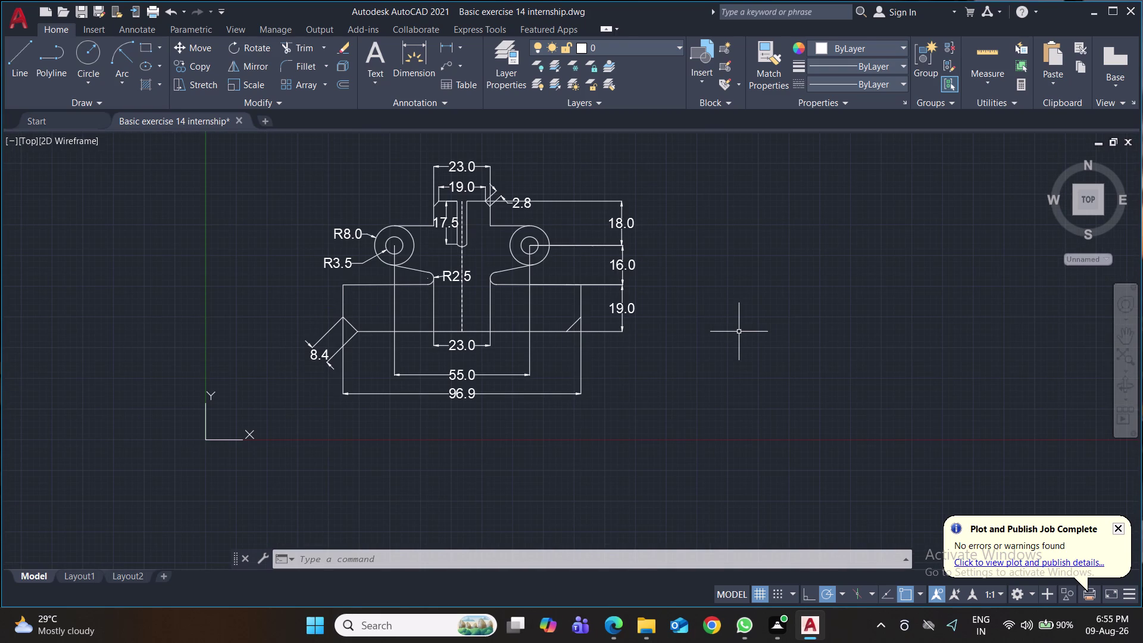
scroll(up, 3)
middle_drag(740, 331, 779, 355)
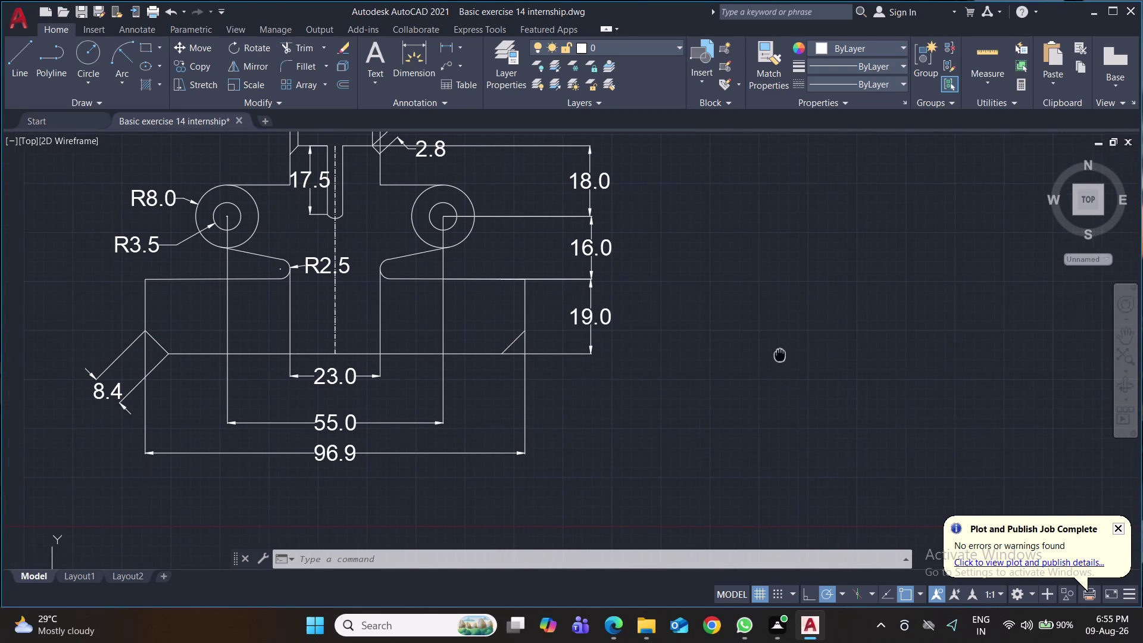
middle_drag(778, 354, 780, 355)
scroll(down, 3)
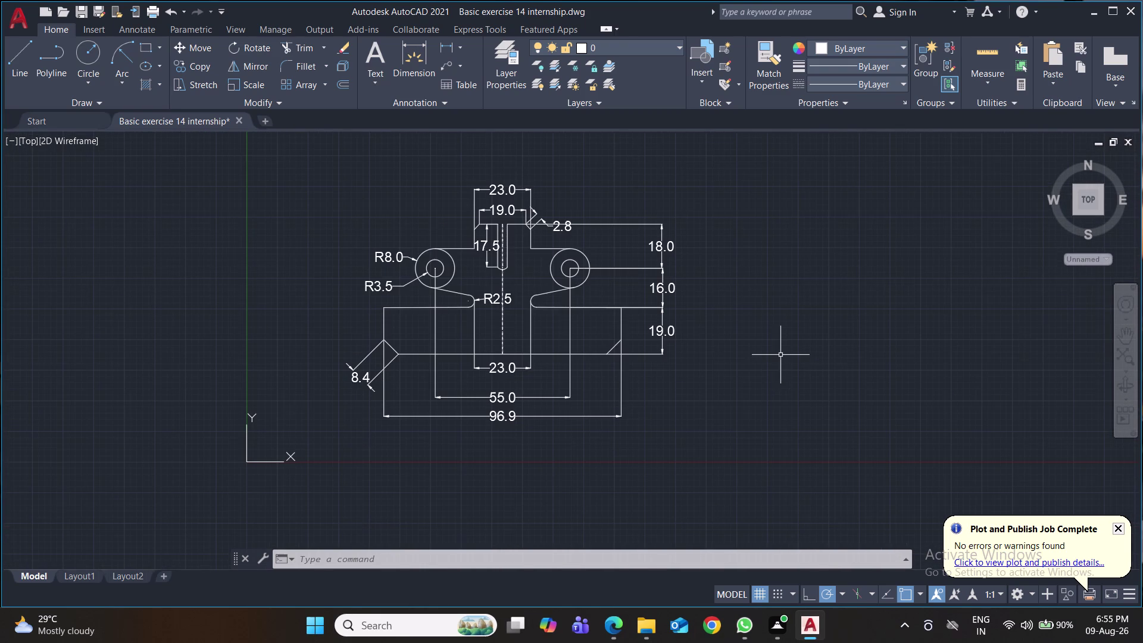
Change the Standard dimension style's text height to 3 and close the style manager.
key(d)
key(Return)
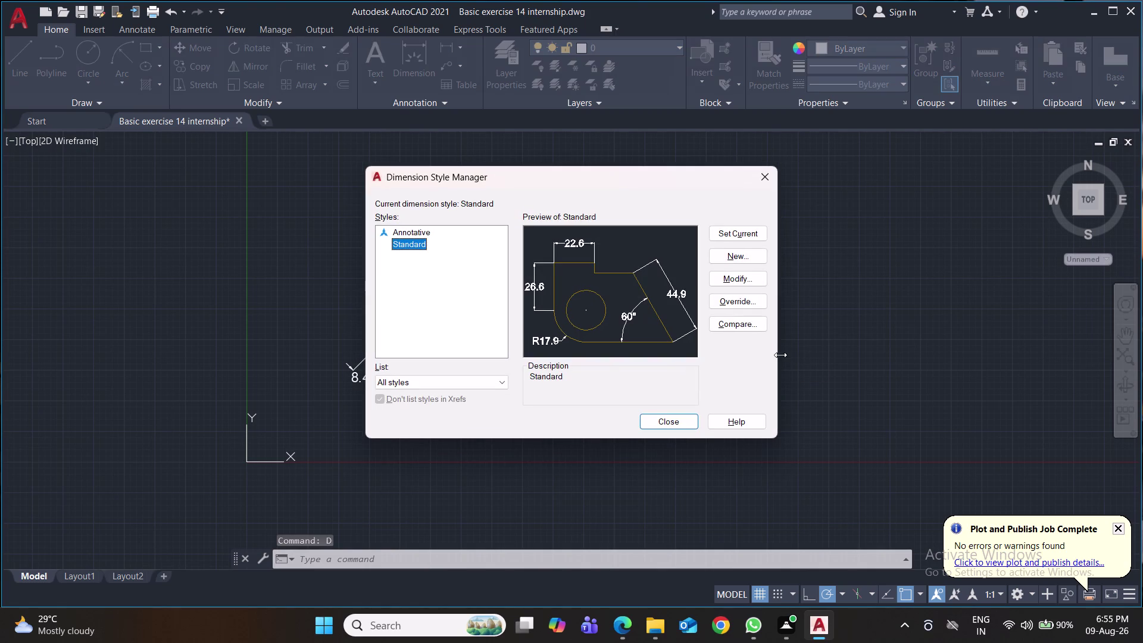
click(737, 275)
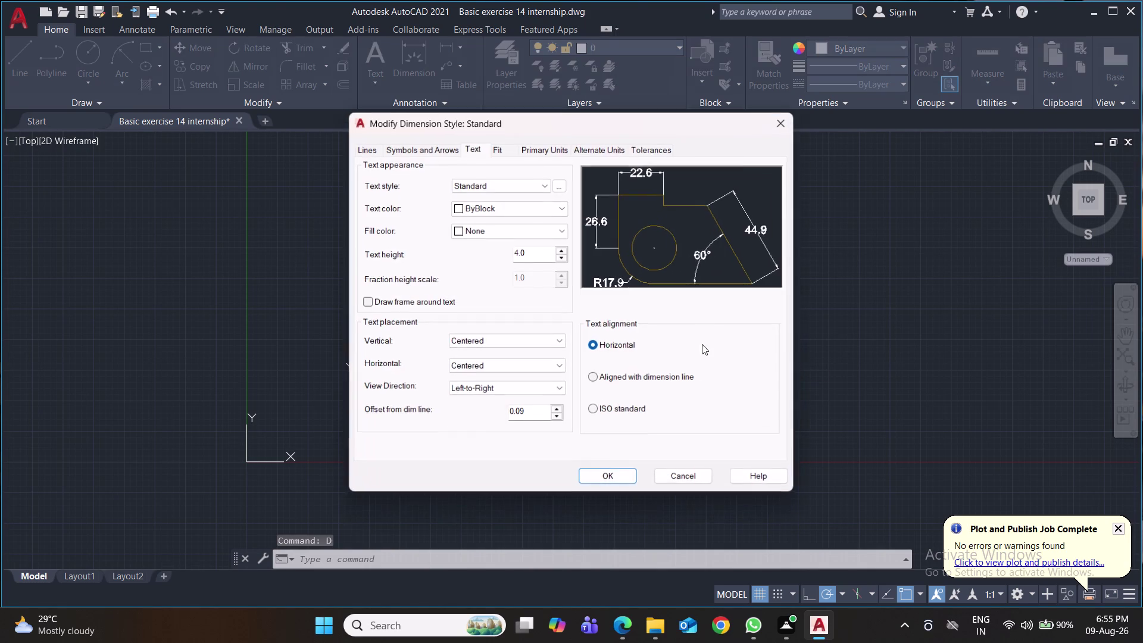
drag(535, 252, 504, 254)
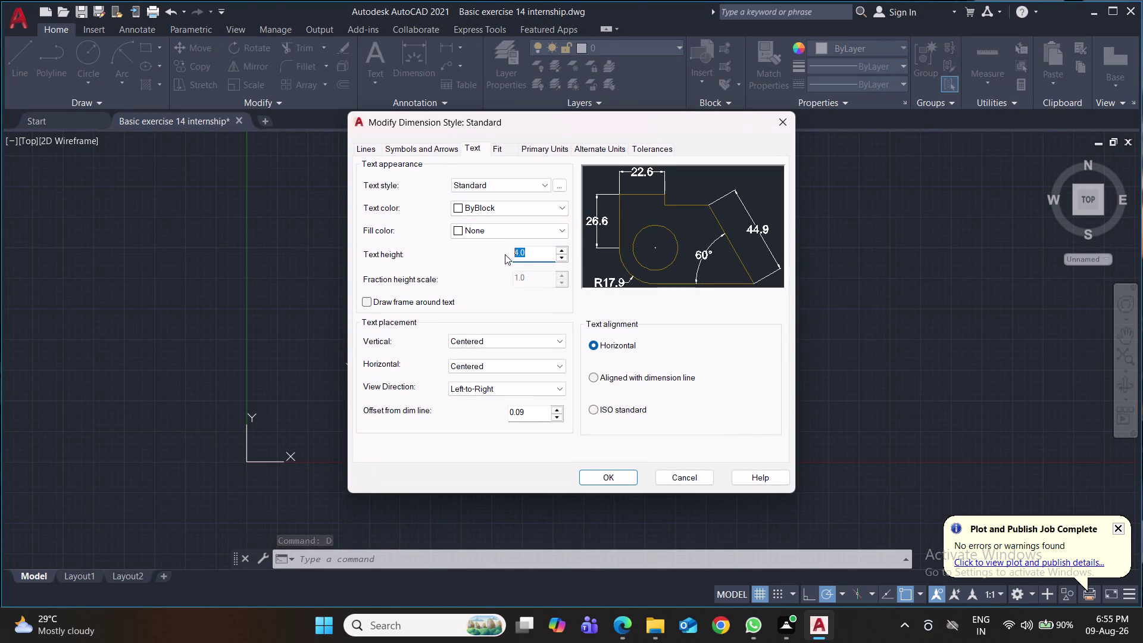
key(3)
click(603, 474)
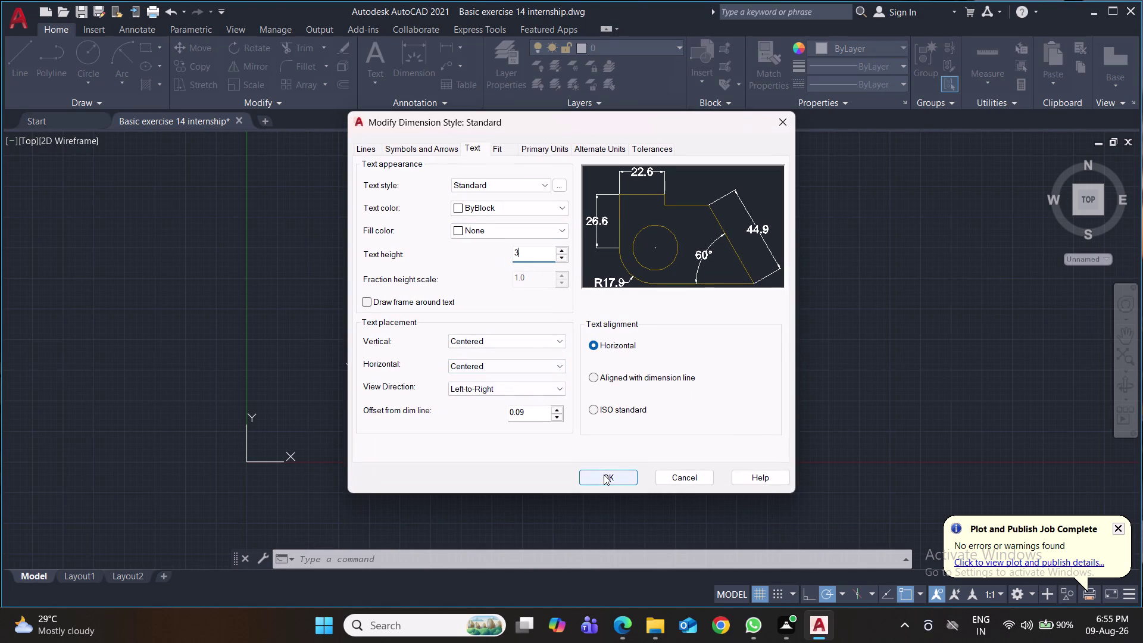
click(733, 235)
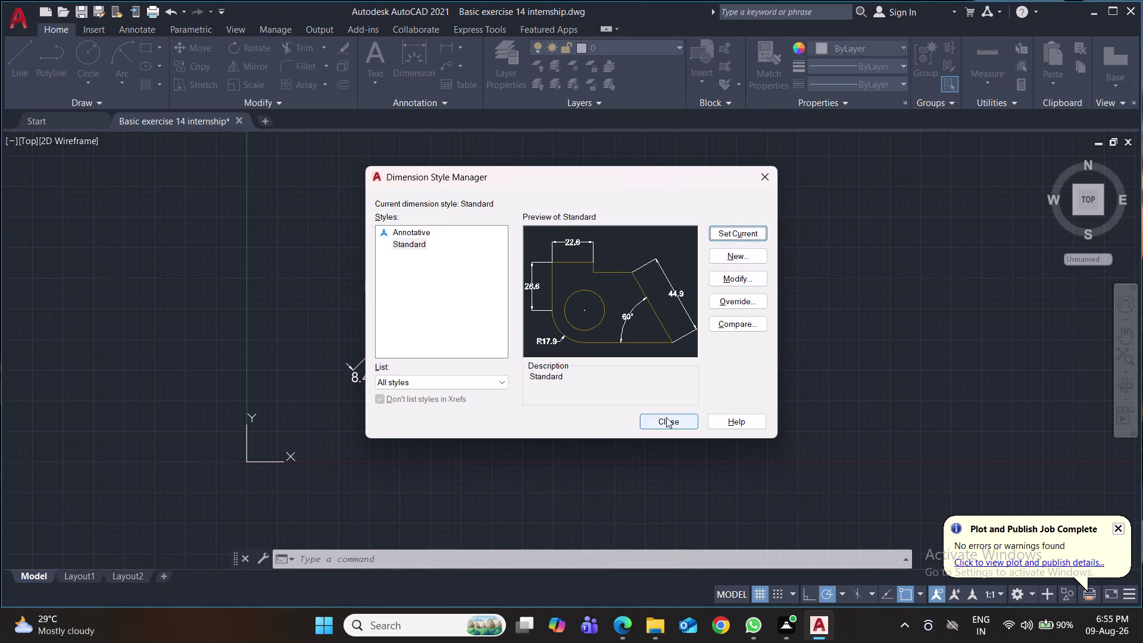
click(666, 417)
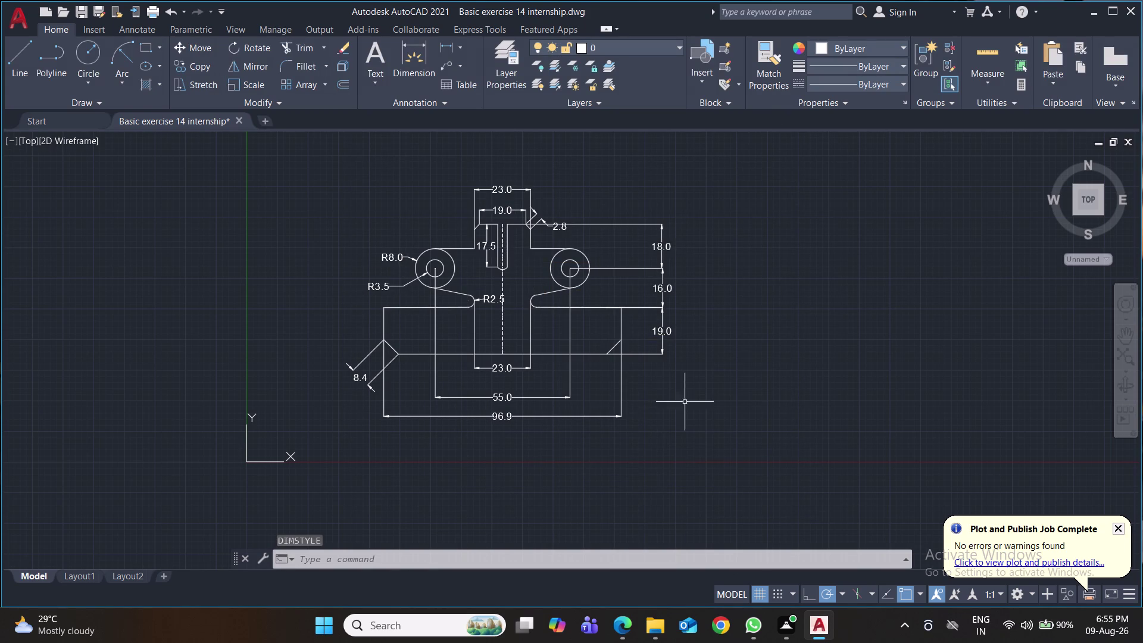
click(1131, 361)
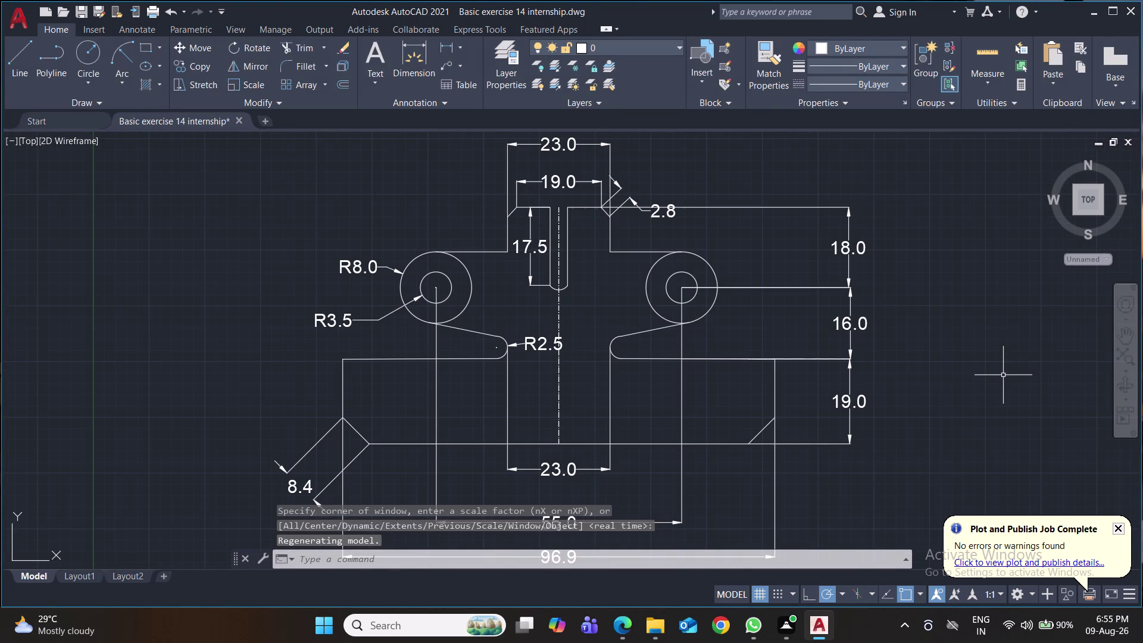
Recentre the part in the view and bring up the Plot dialog.
scroll(down, 3)
middle_drag(1005, 376, 909, 354)
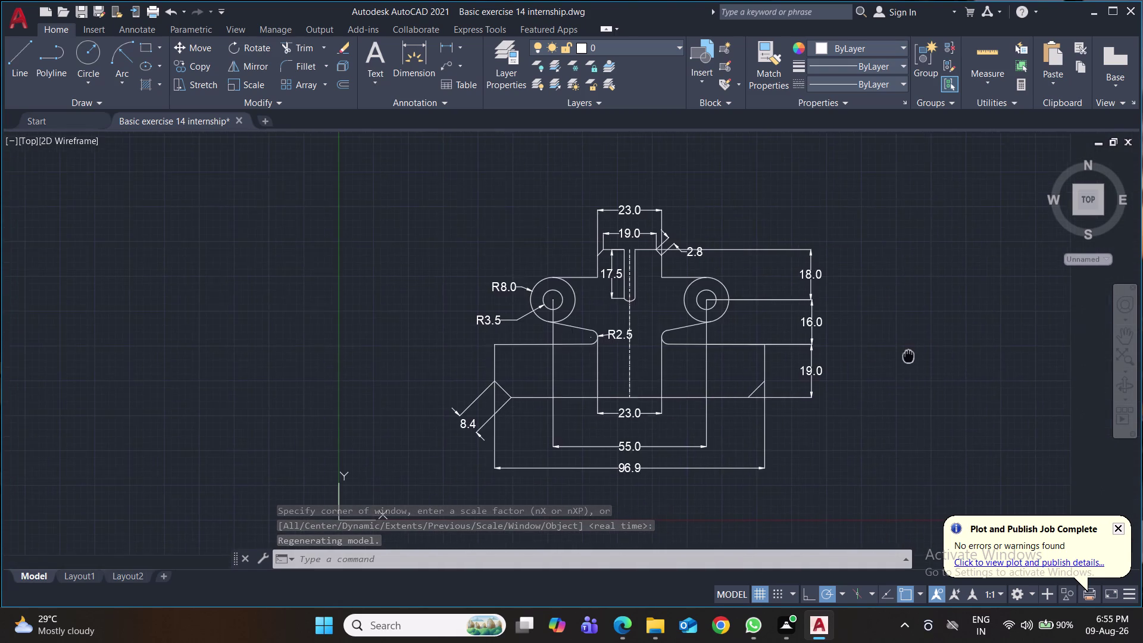
middle_drag(909, 355, 833, 338)
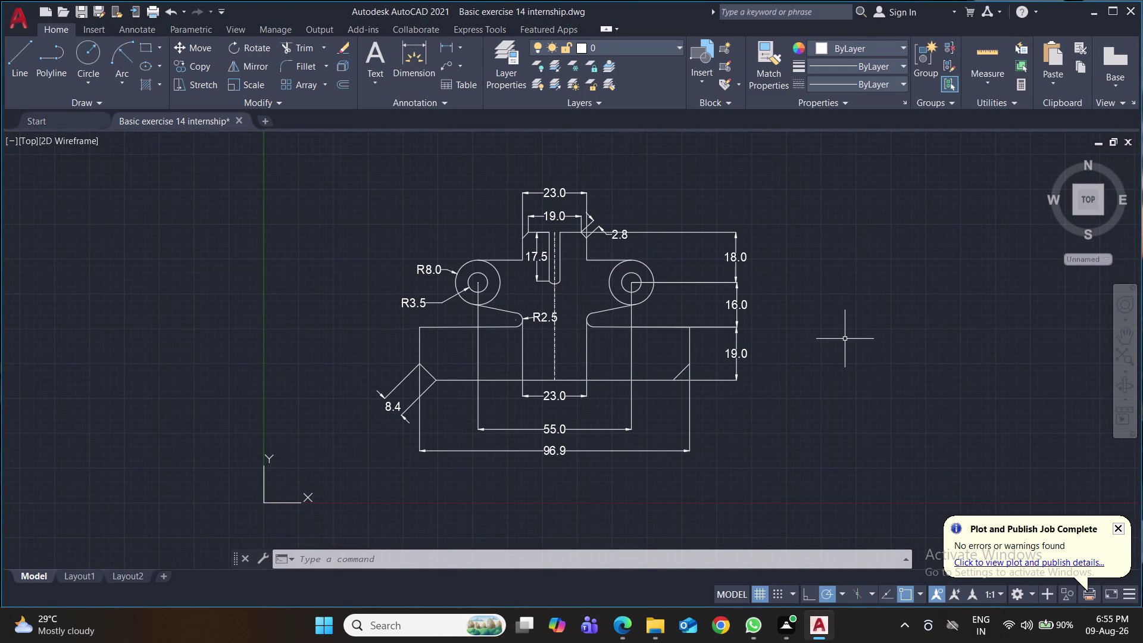
key(ctrl+p)
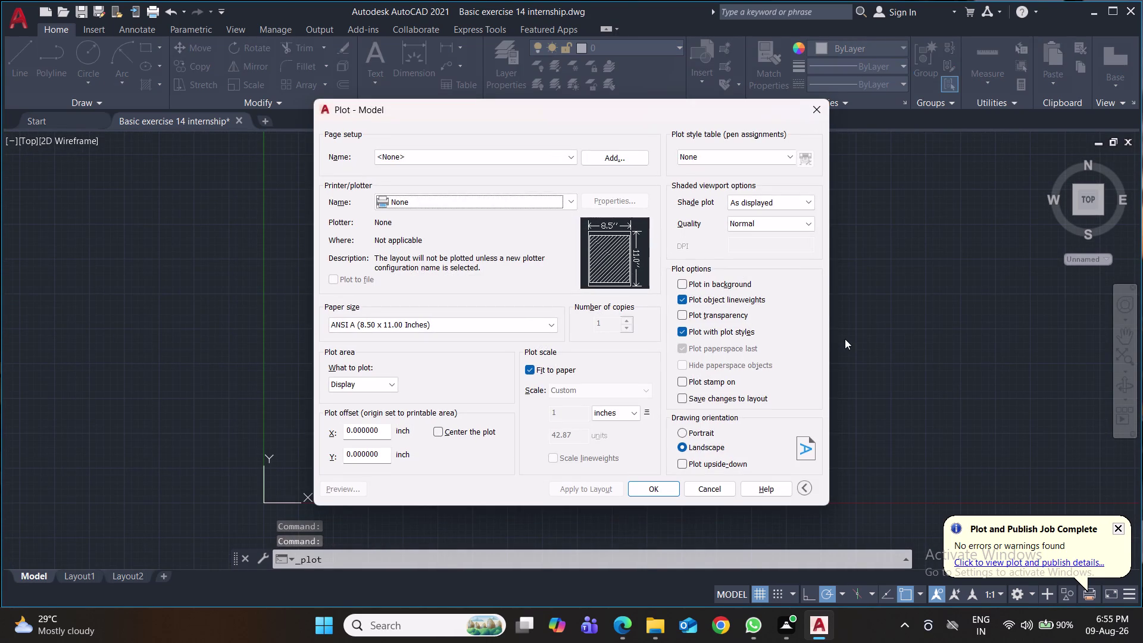
Choose the DWG To PDF.pc3 printer, ISO full bleed A4 paper and Portrait orientation.
click(575, 202)
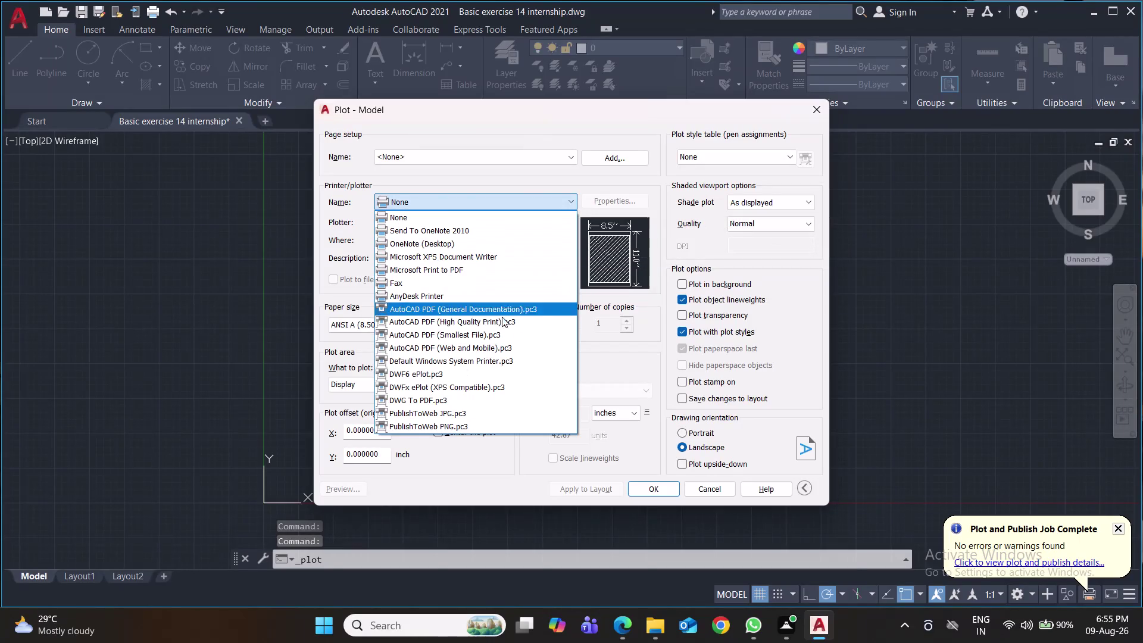
click(480, 395)
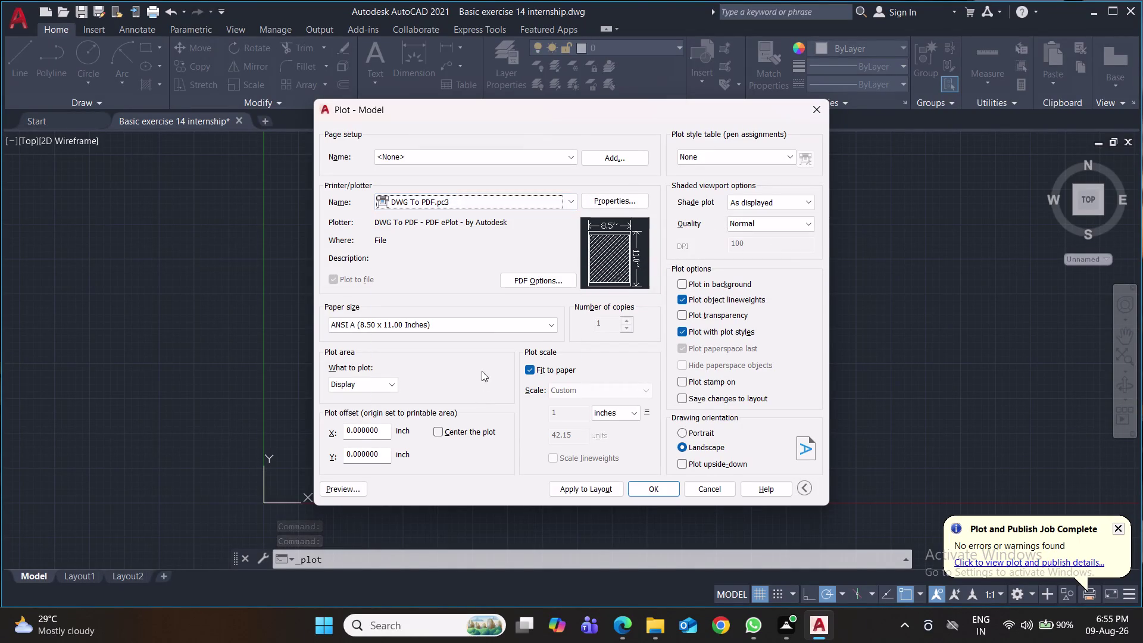
click(552, 326)
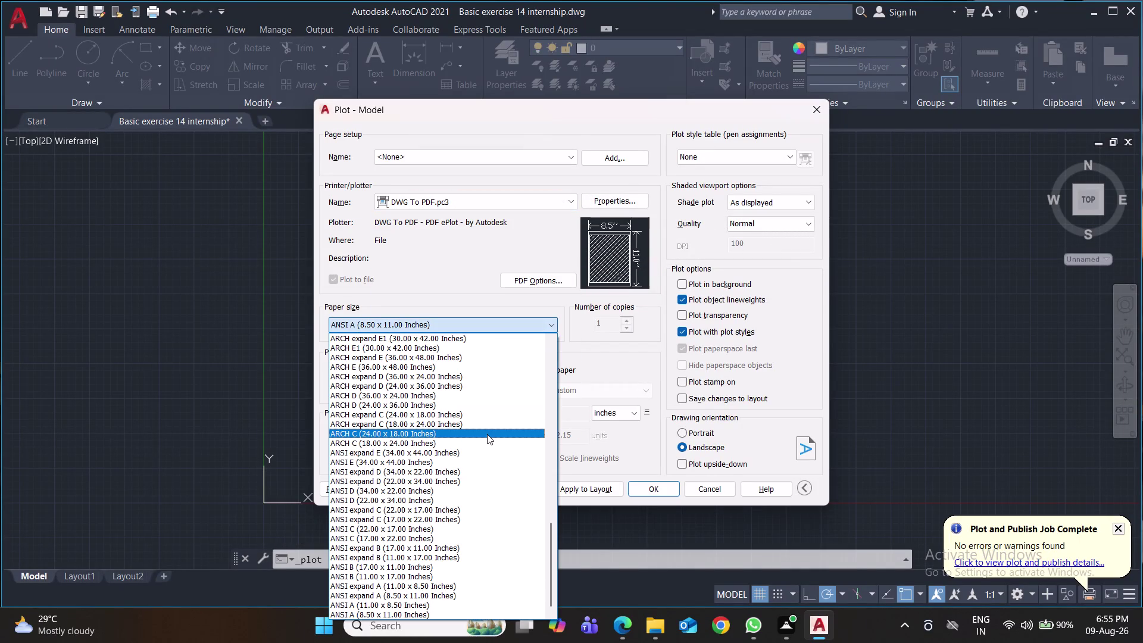
scroll(up, 3)
scroll(up, 3)
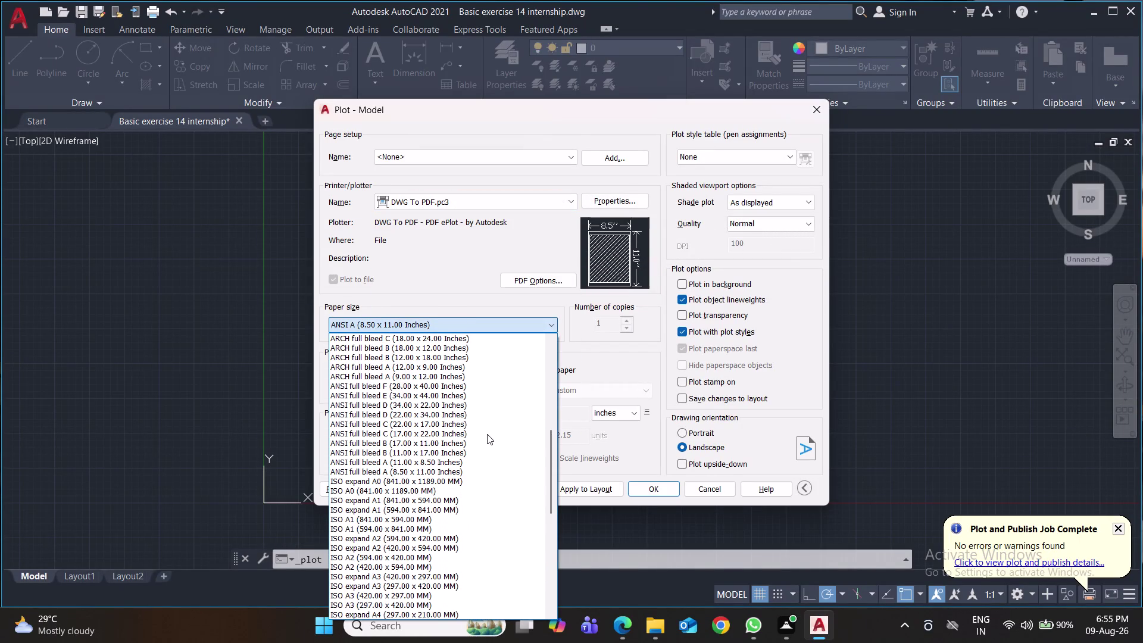
scroll(up, 3)
scroll(up, 3)
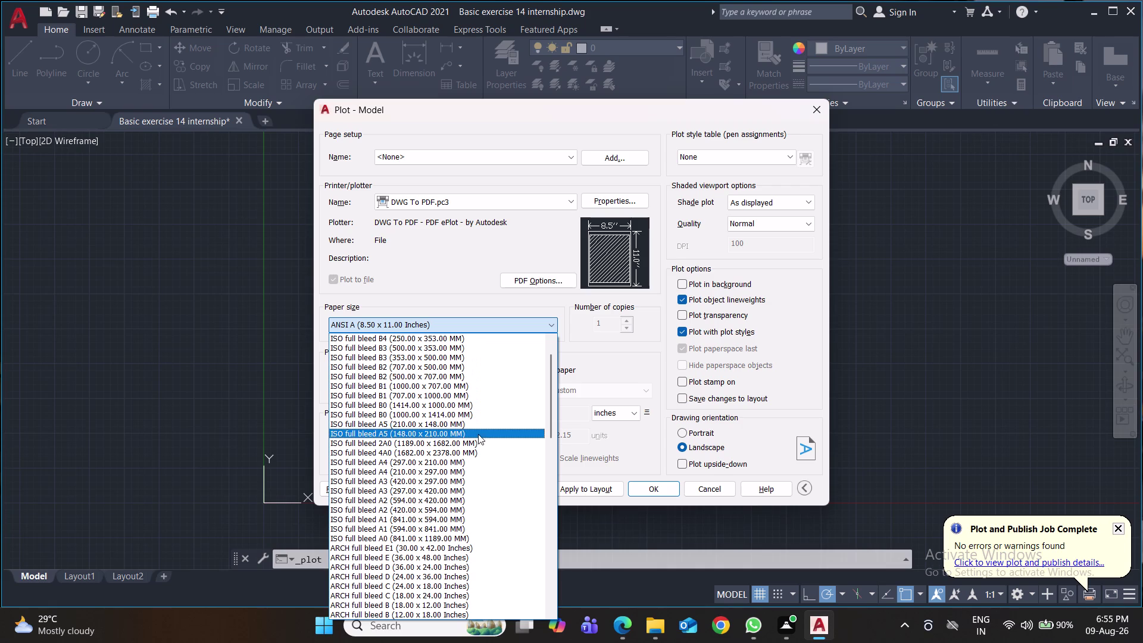
click(438, 469)
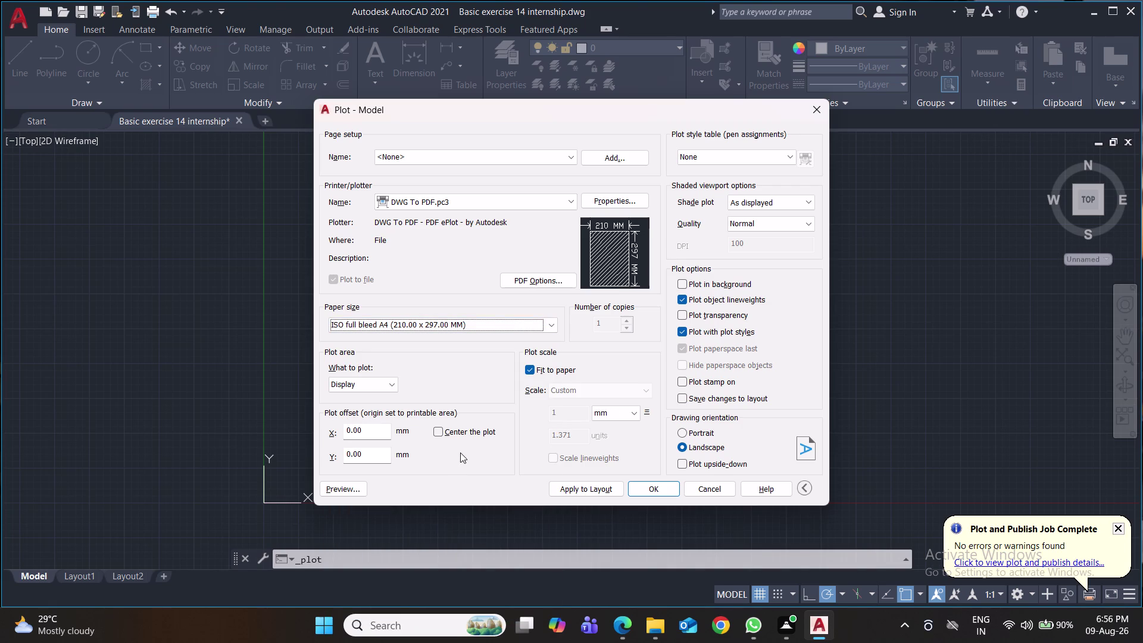
middle_drag(511, 447, 518, 397)
click(681, 431)
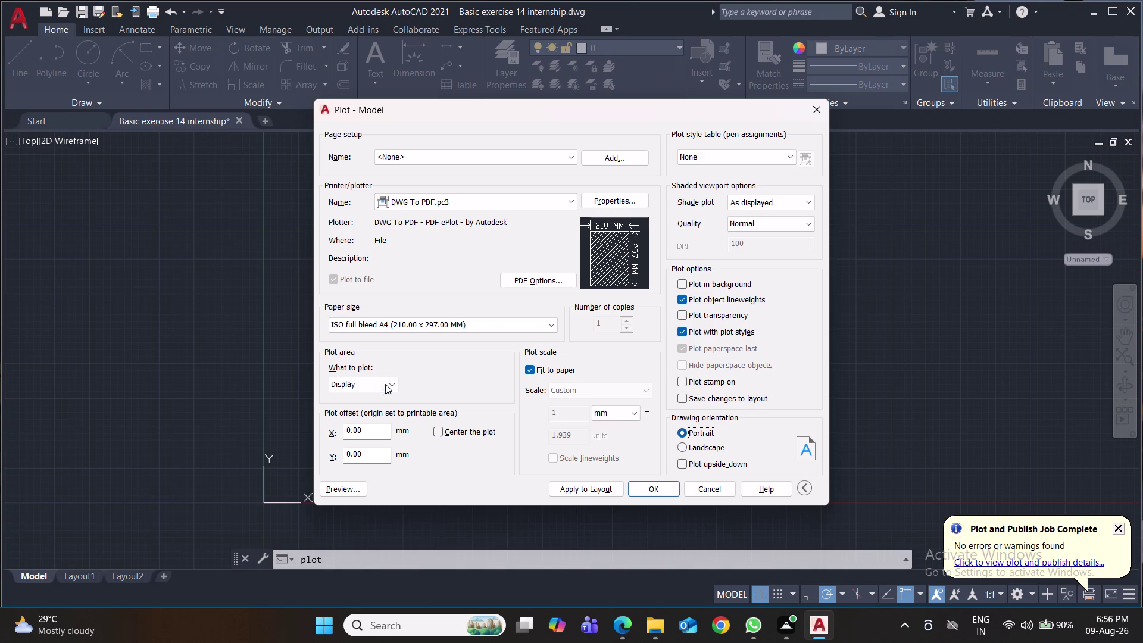
click(388, 385)
Plot a window around the part to 'Basic exercise 14 internship-Model.pdf'.
click(380, 424)
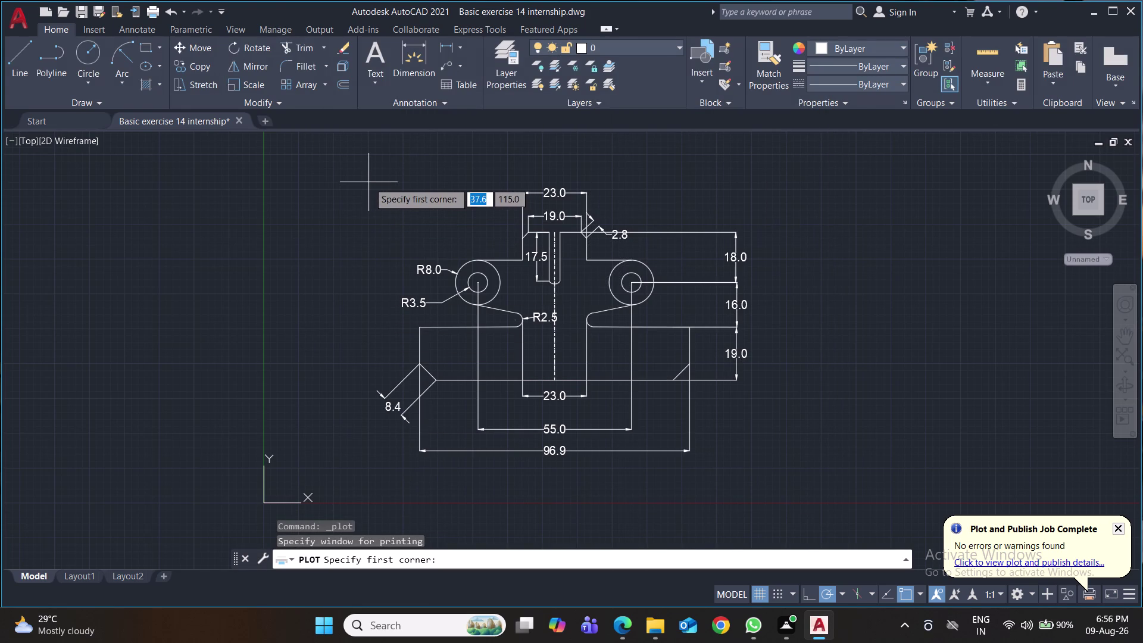
click(334, 155)
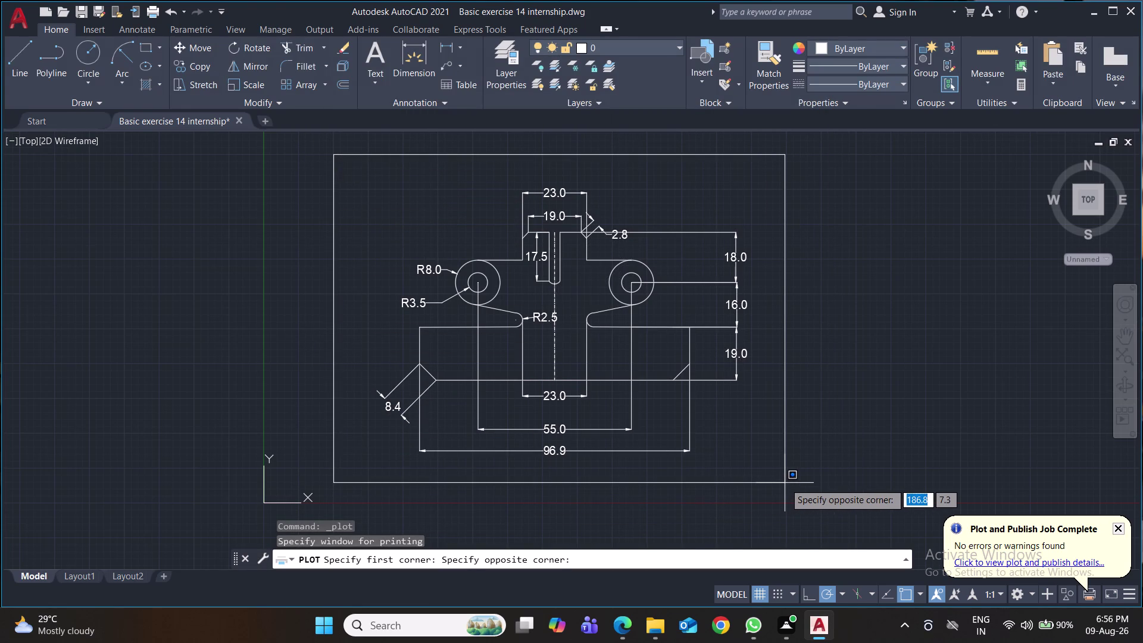
click(785, 483)
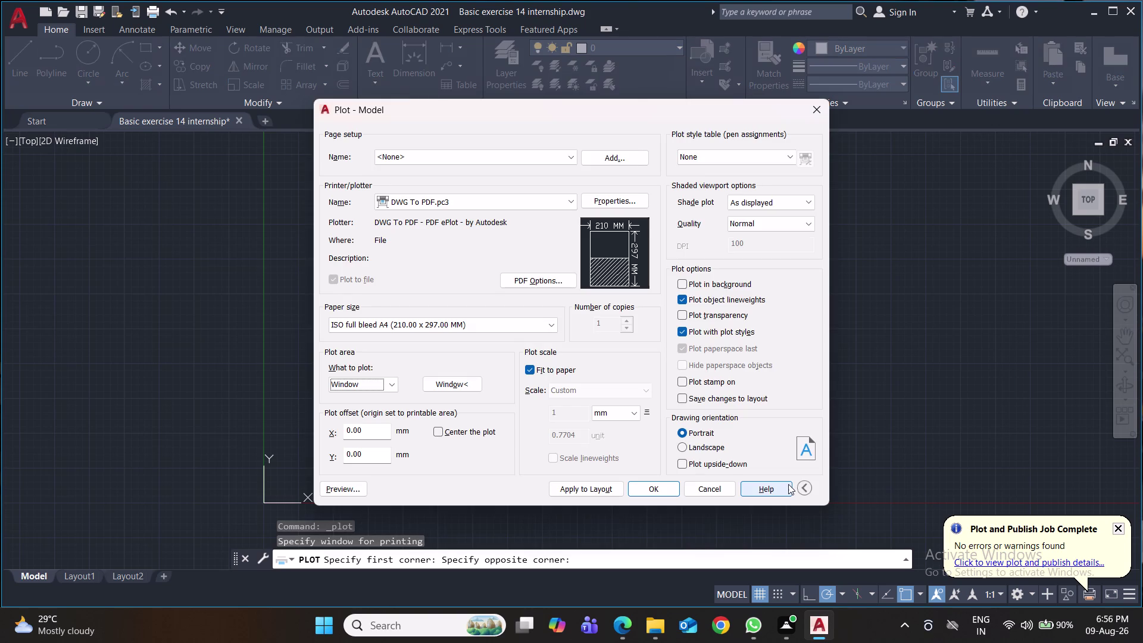
click(662, 494)
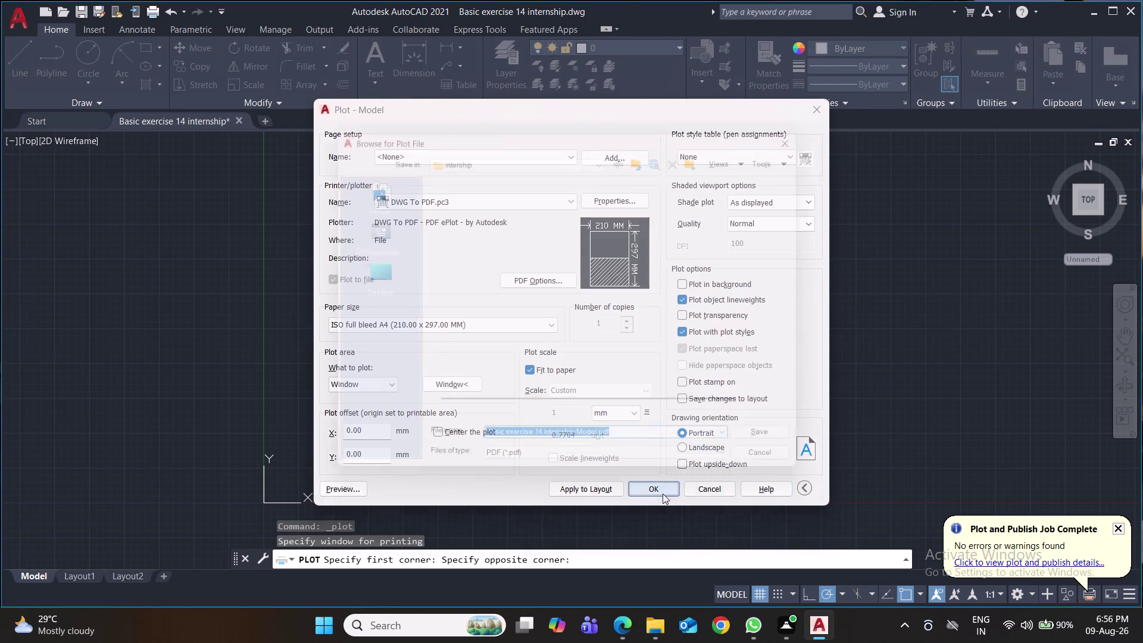
click(773, 448)
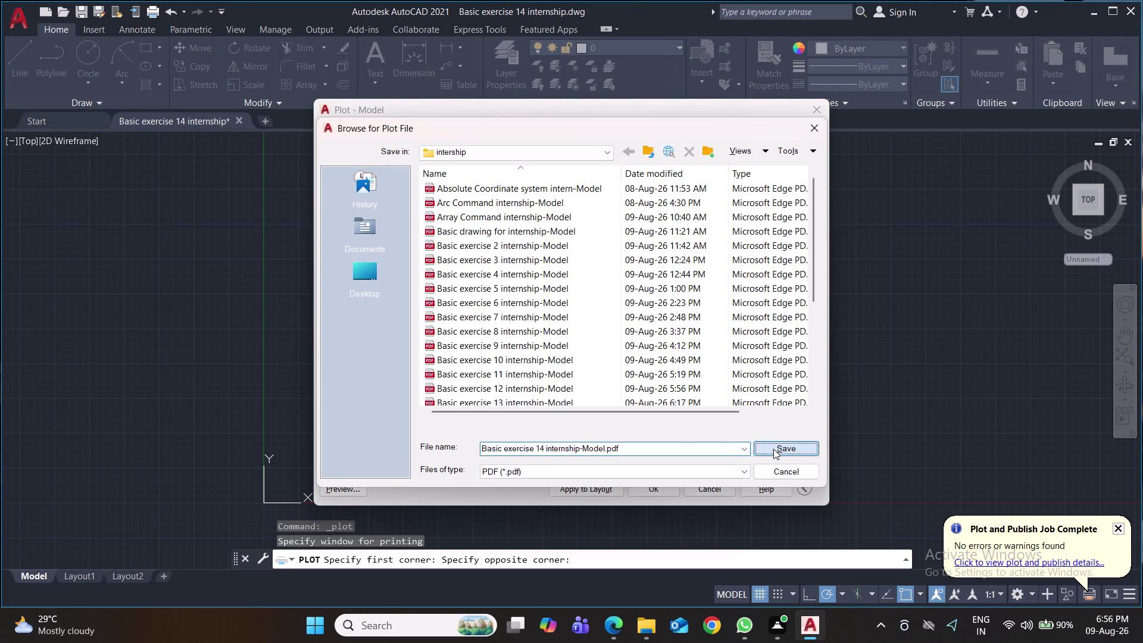